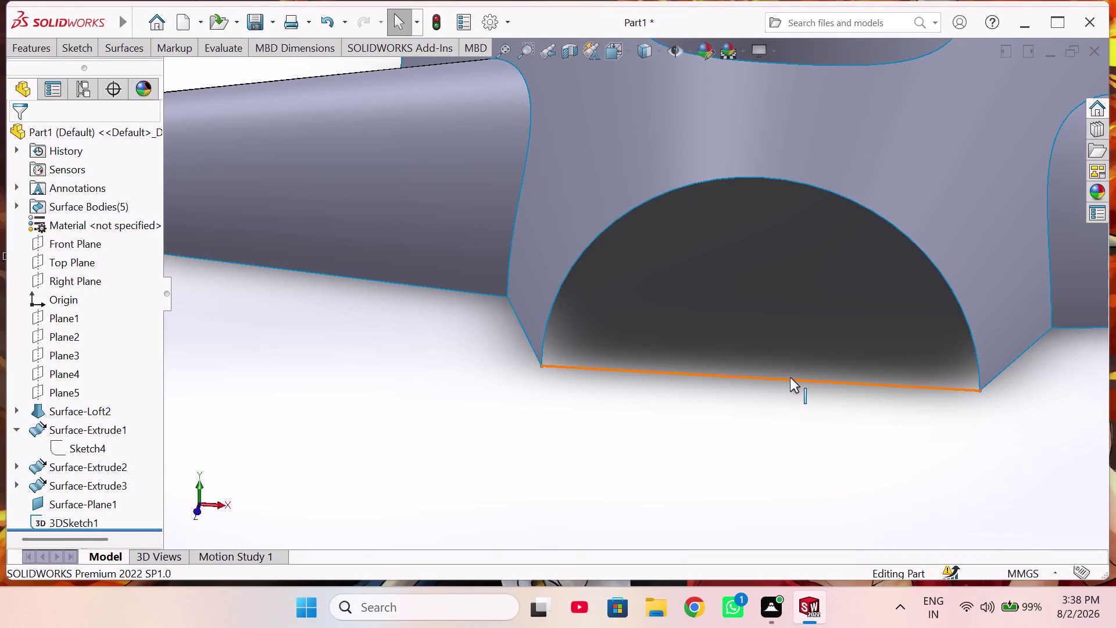
Reopen 3DSketch1, which holds the 100 mm arch-base line, for editing.
click(790, 377)
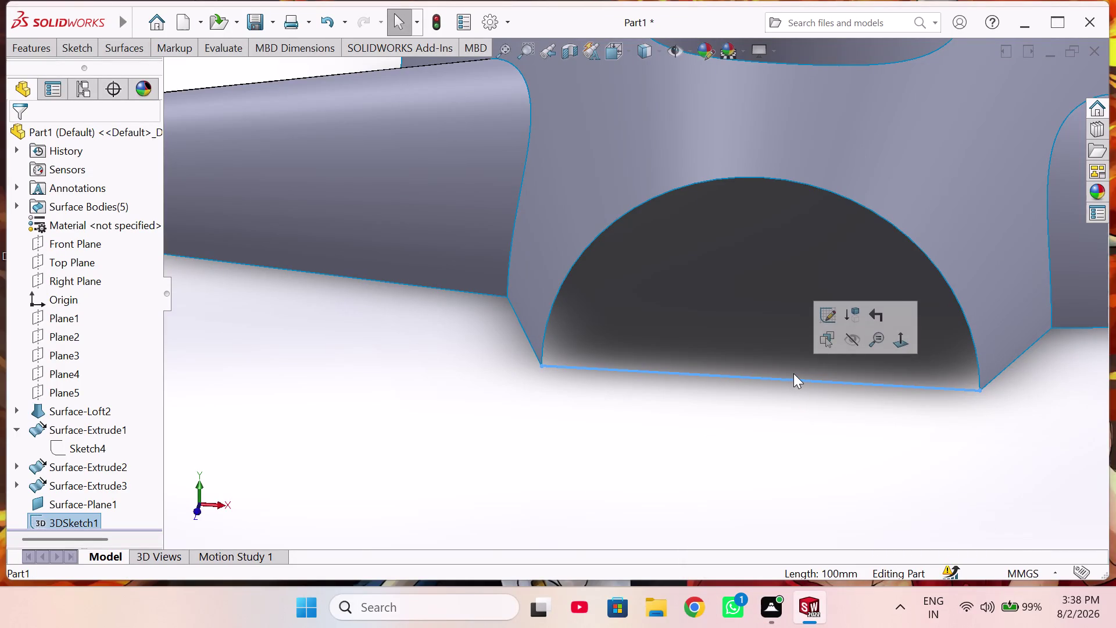
click(833, 318)
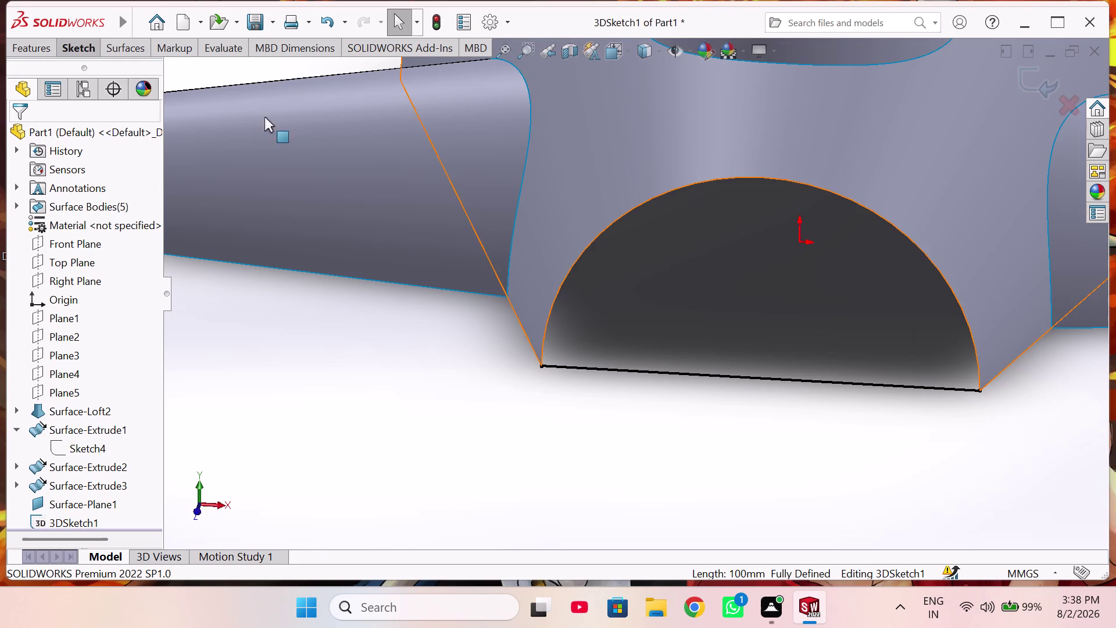
click(341, 444)
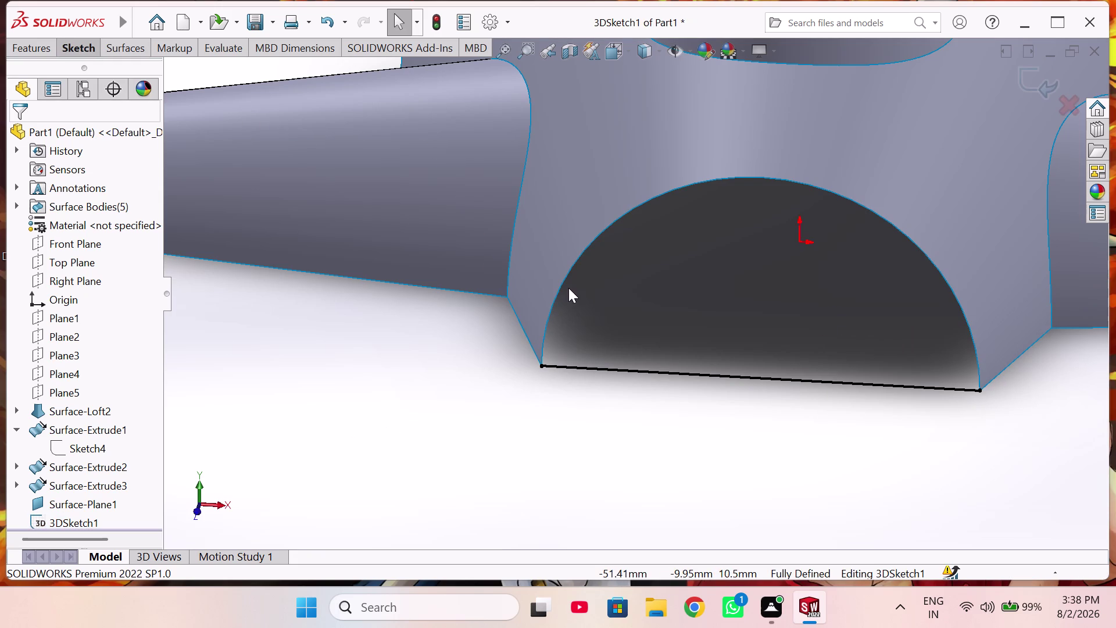
Select the loft surface's arched edge and zoom to inspect the opening.
click(560, 288)
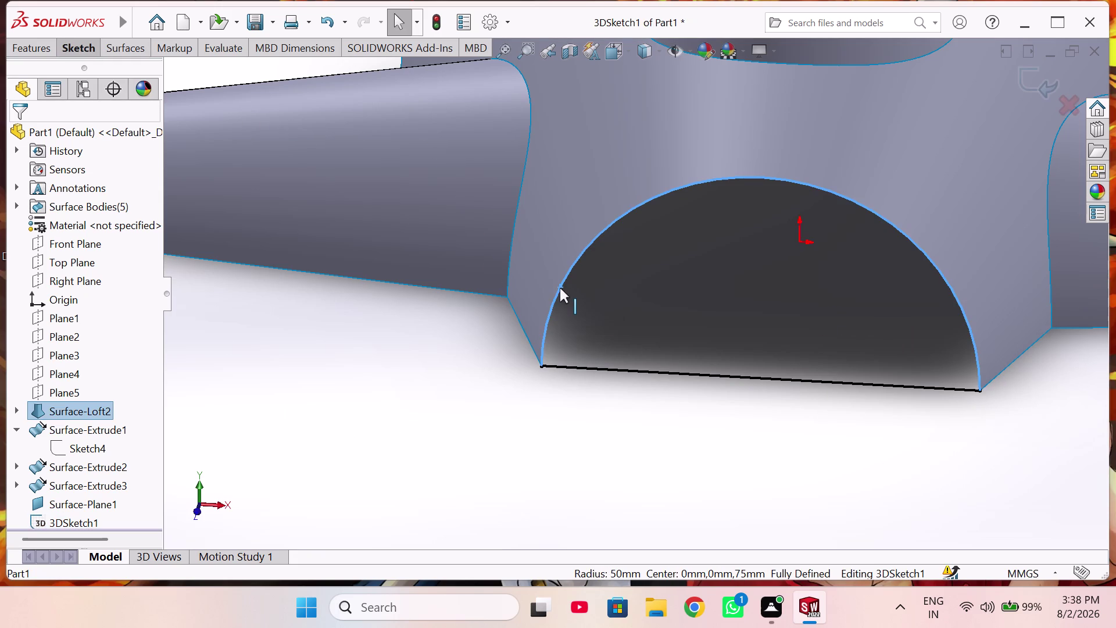
click(451, 449)
scroll(up, 3)
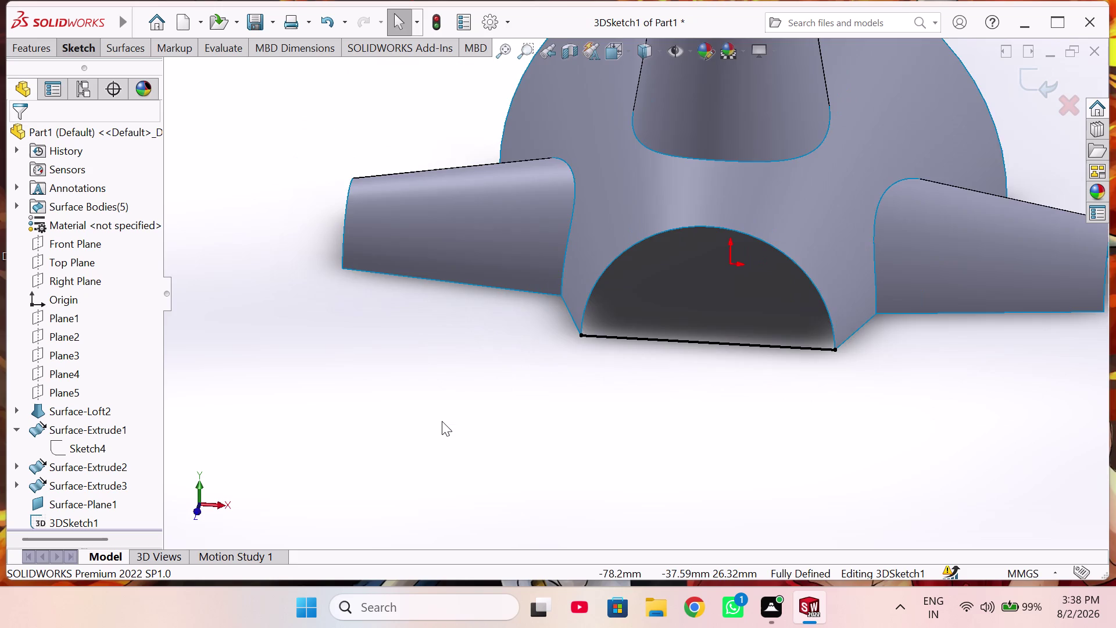
scroll(up, 3)
scroll(down, 3)
scroll(up, 3)
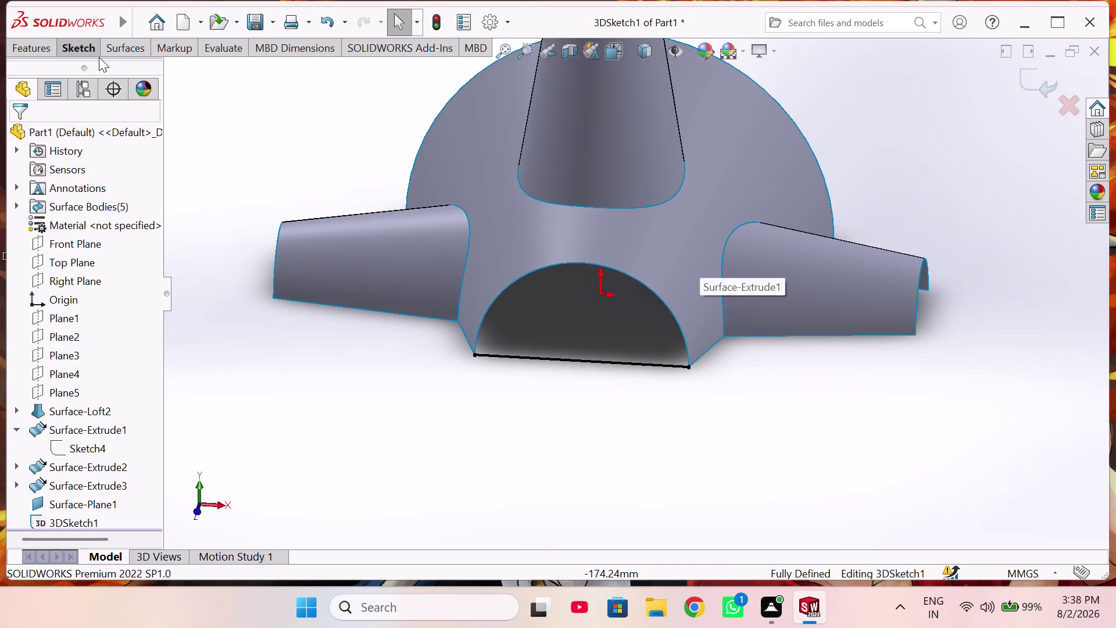
click(113, 50)
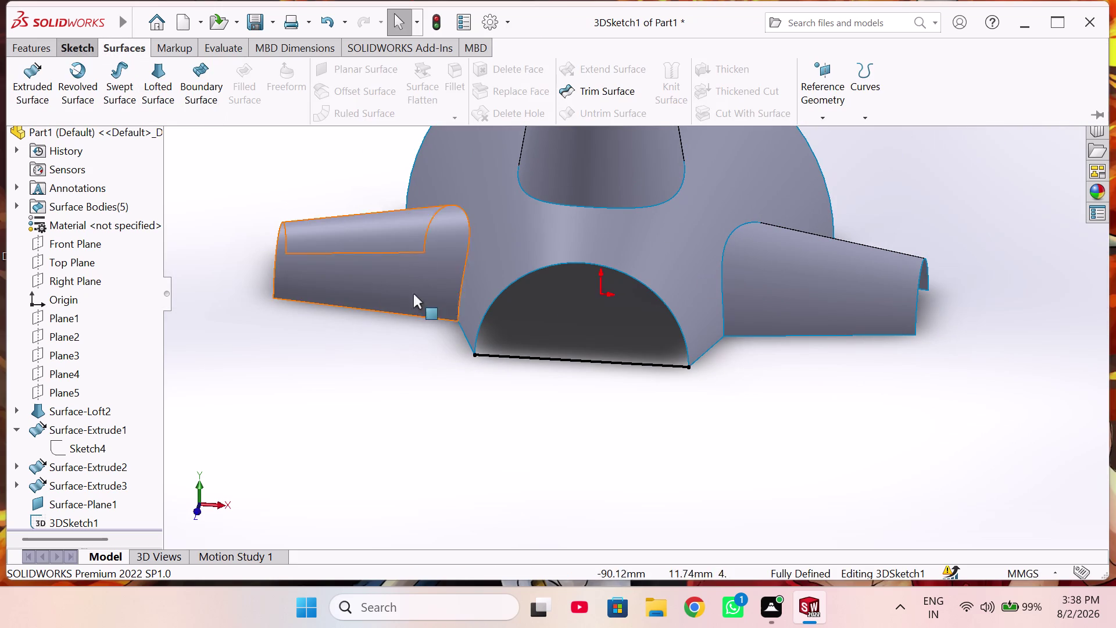
Select the right arm's extruded surface and inspect it up close.
click(461, 426)
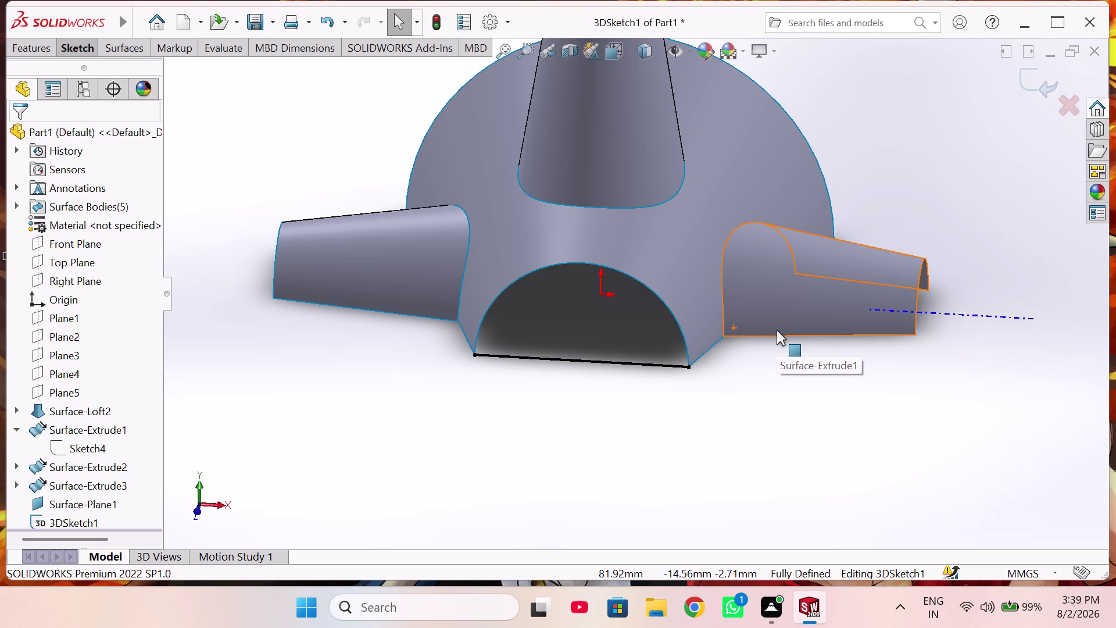
click(903, 388)
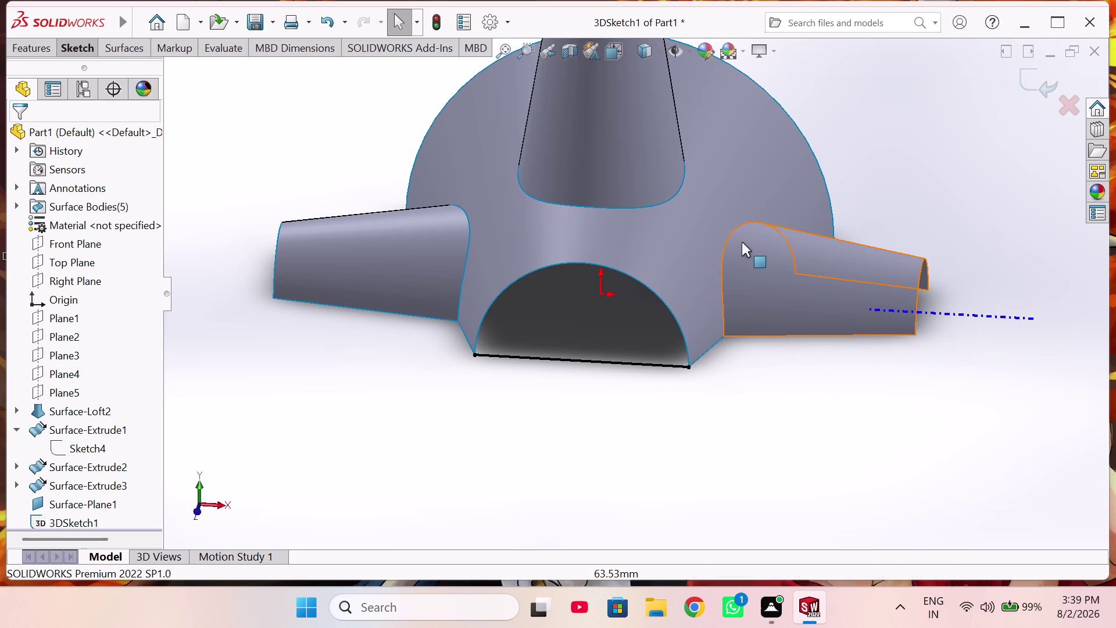
scroll(up, 3)
scroll(down, 3)
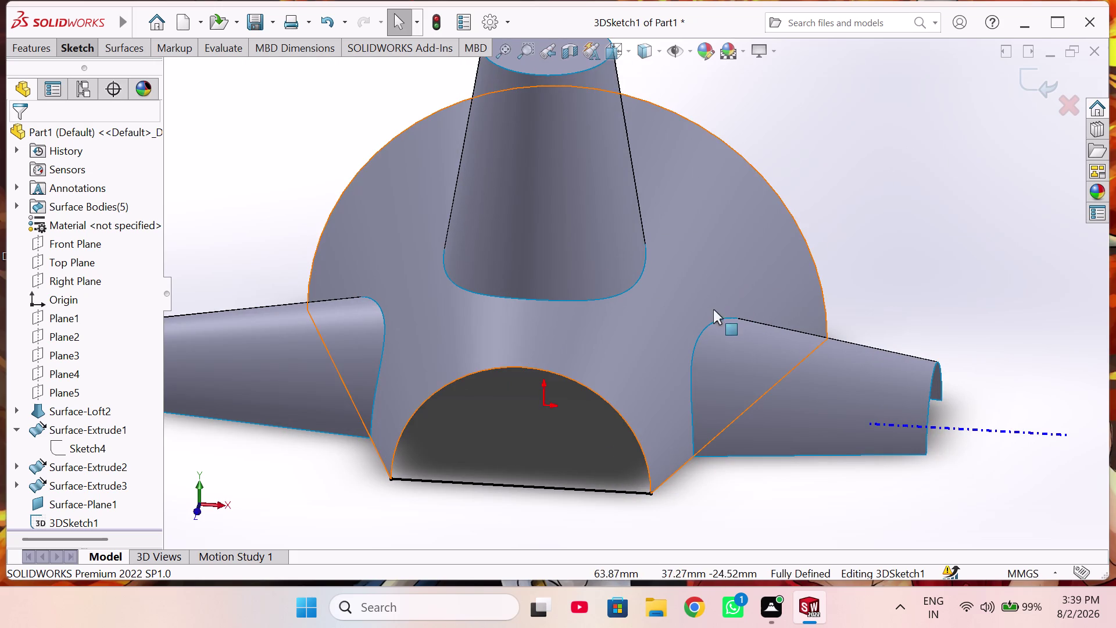
scroll(up, 3)
click(428, 471)
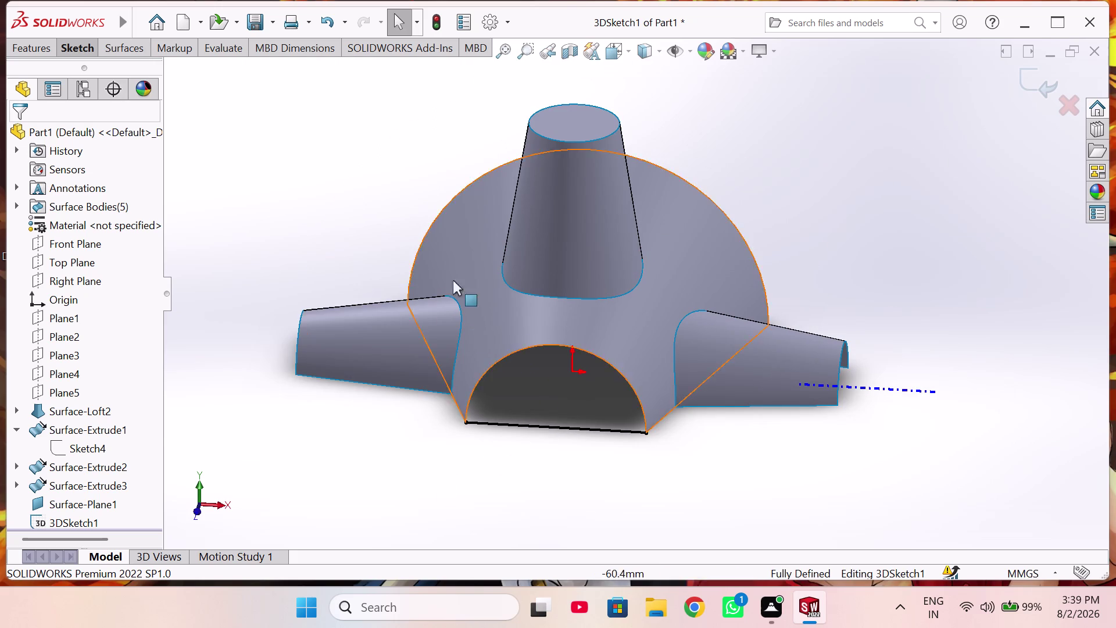
Browse the Features and Surfaces commands, then exit 3DSketch1 without keeping changes.
click(381, 138)
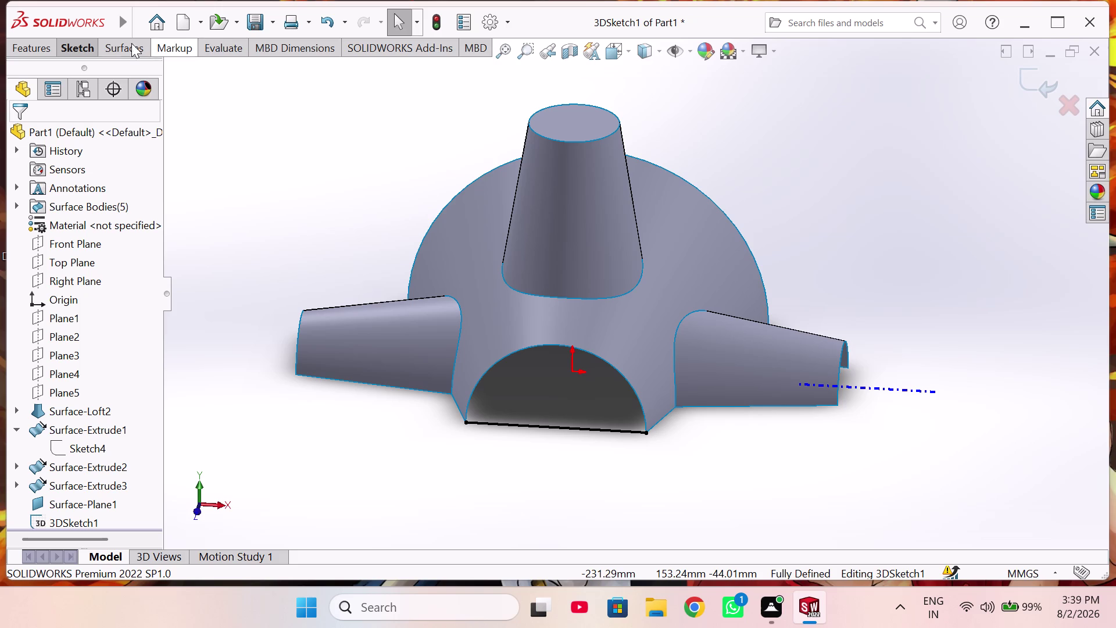
click(49, 47)
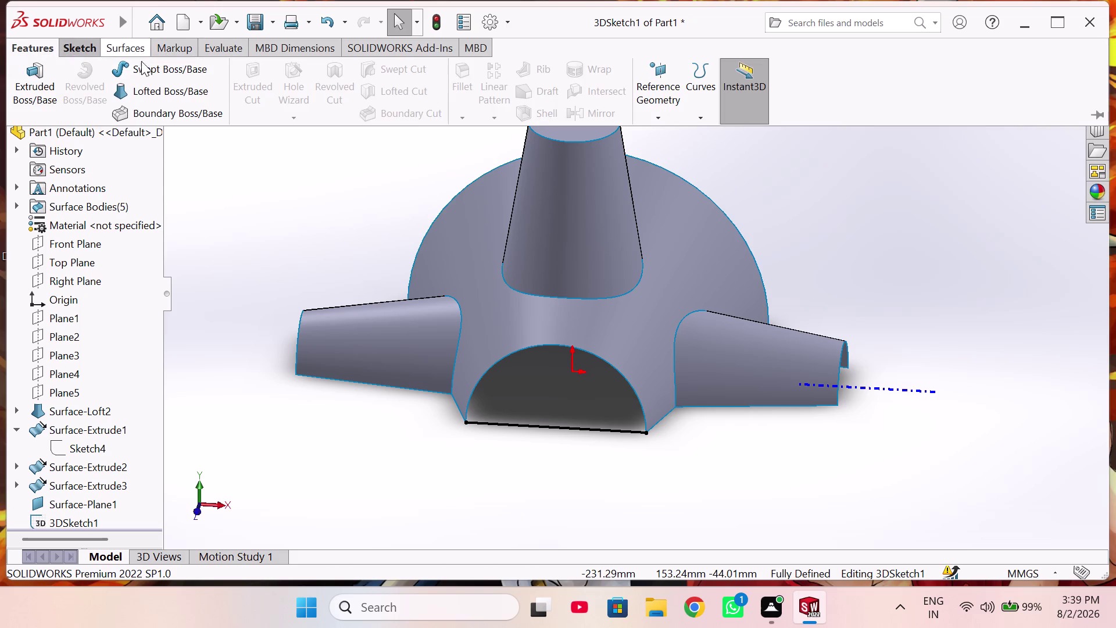
click(131, 51)
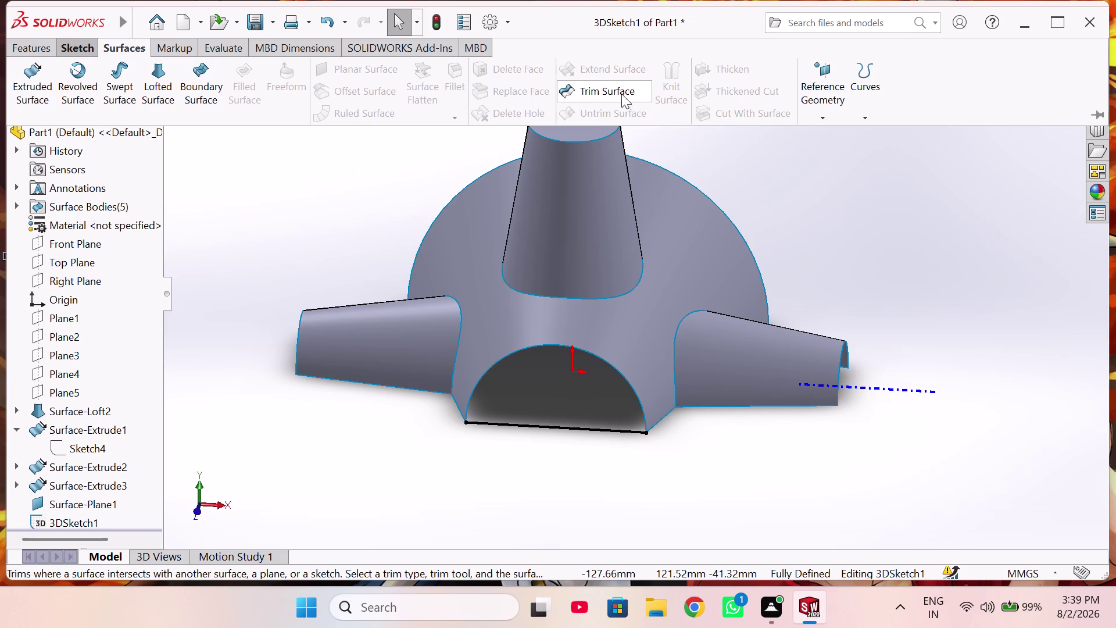
click(300, 172)
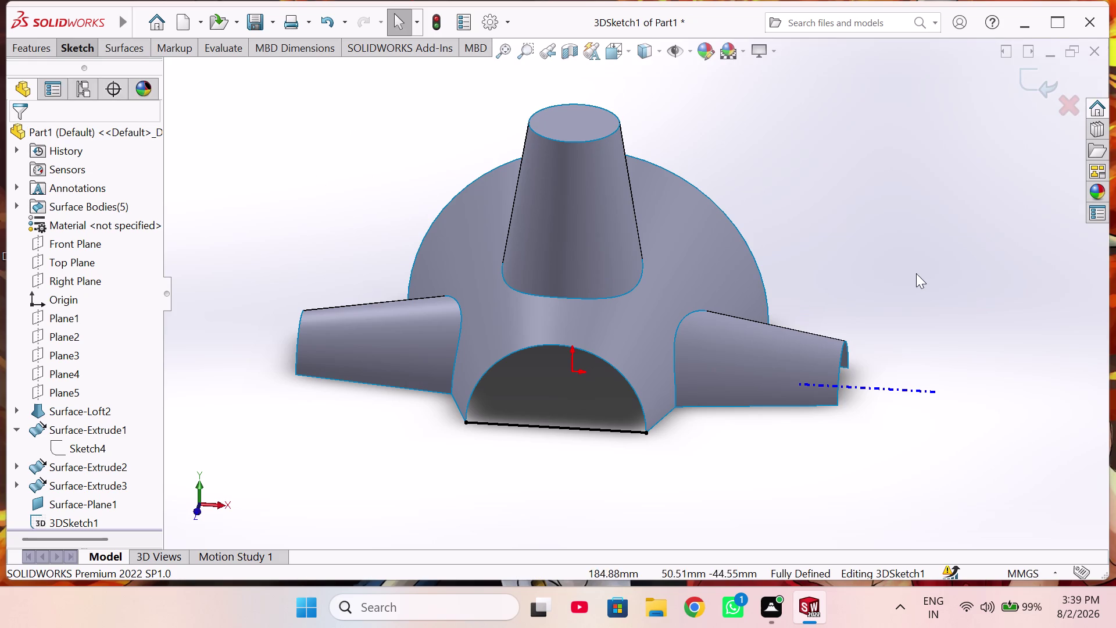
click(1063, 106)
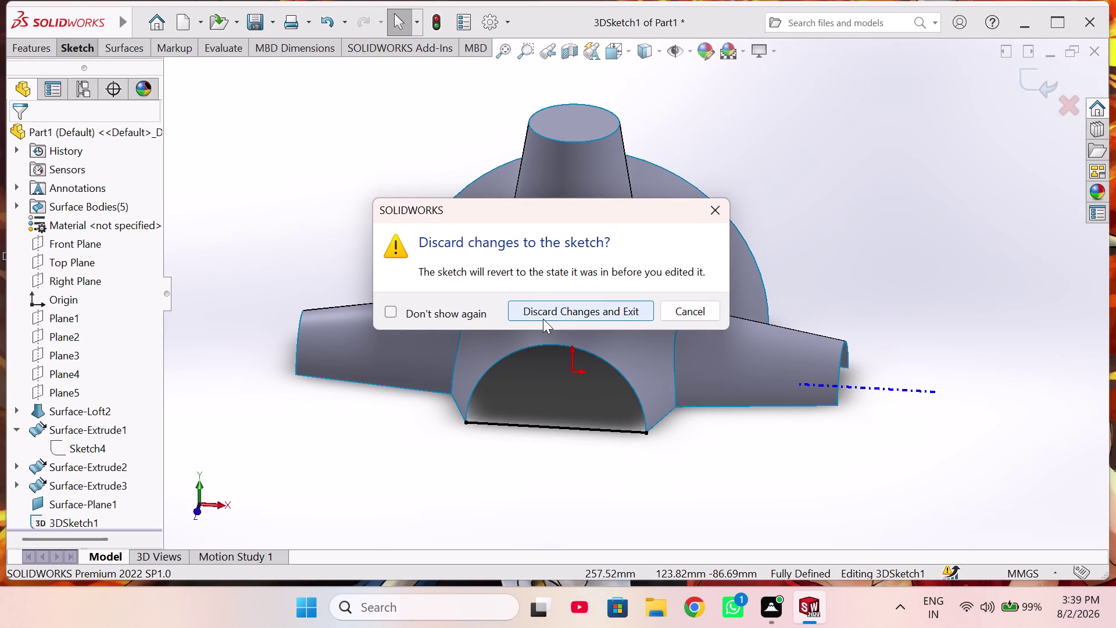
Dismiss the discard prompt, browse the command tabs, and select the 3DSketch1 feature.
click(681, 306)
scroll(up, 3)
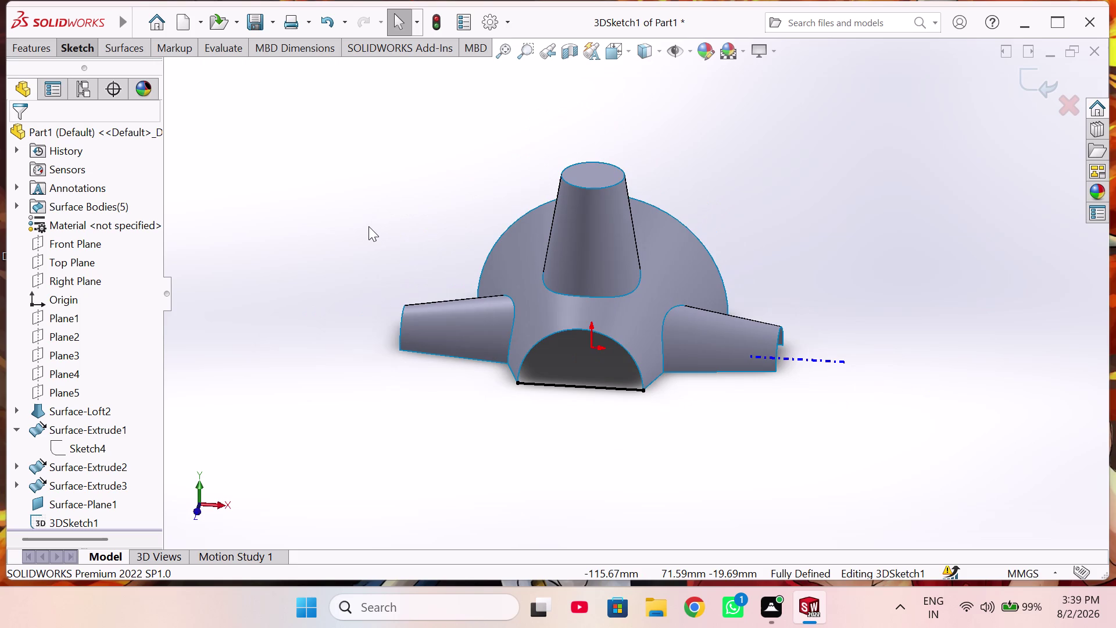
click(369, 226)
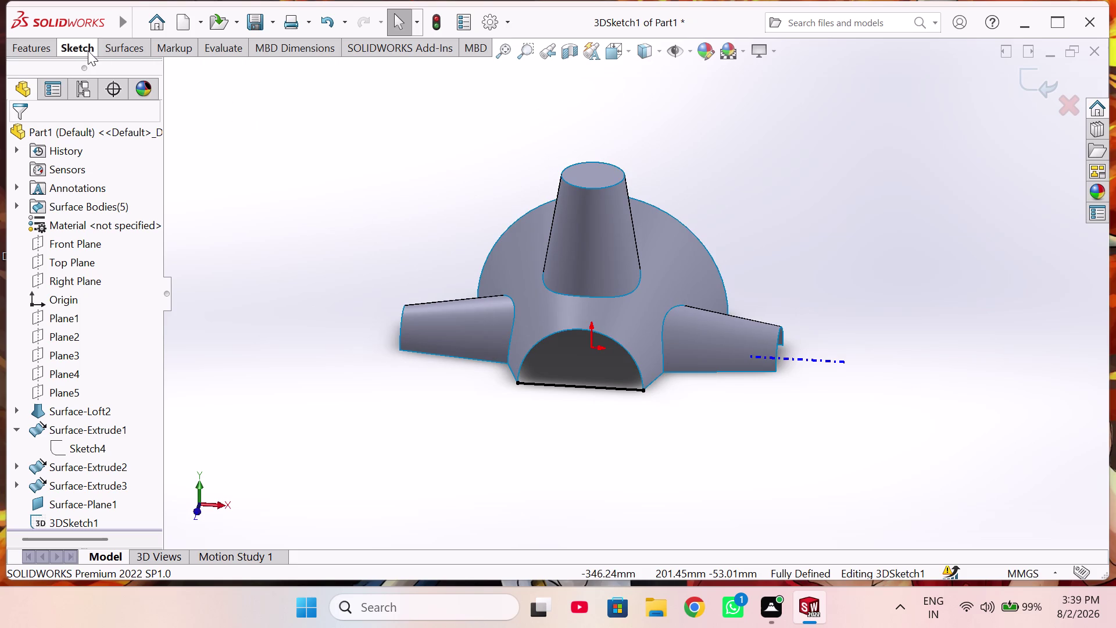
click(114, 48)
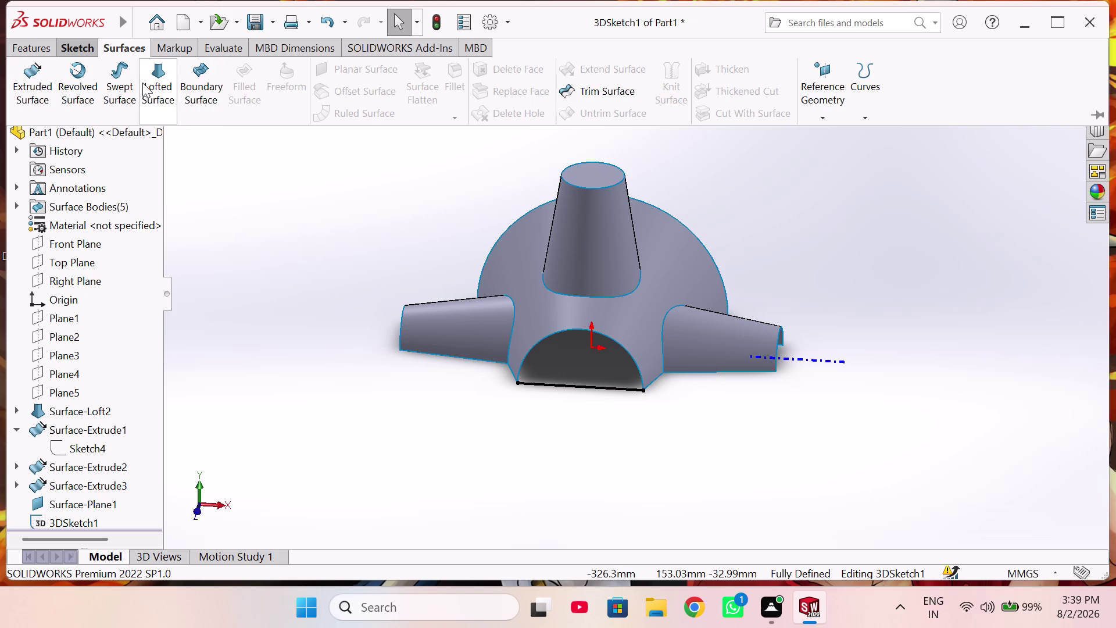
click(288, 286)
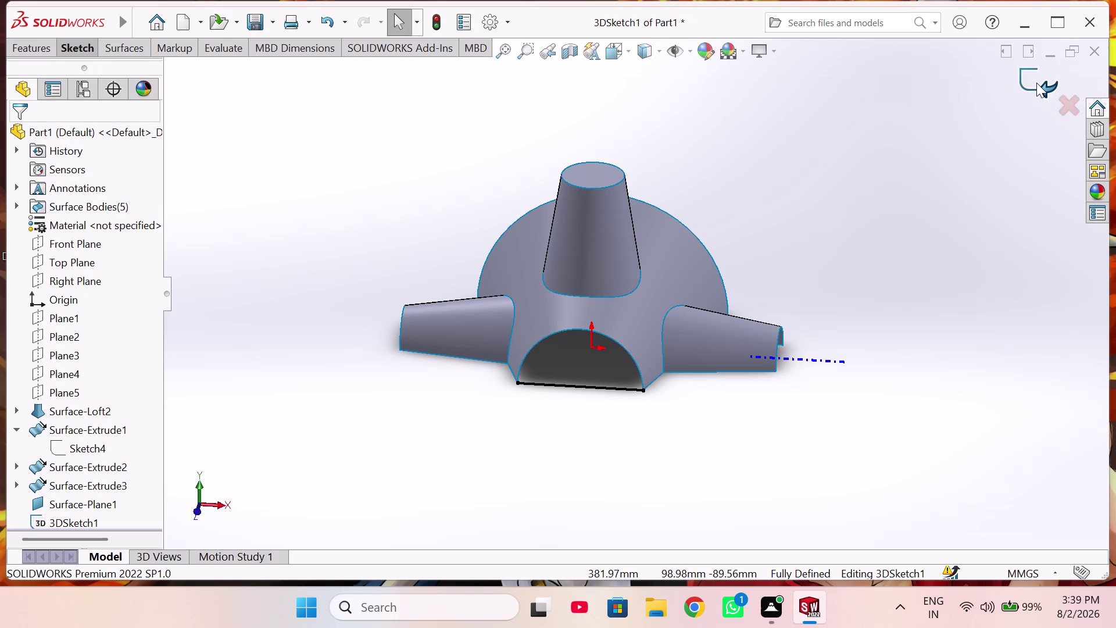
scroll(down, 3)
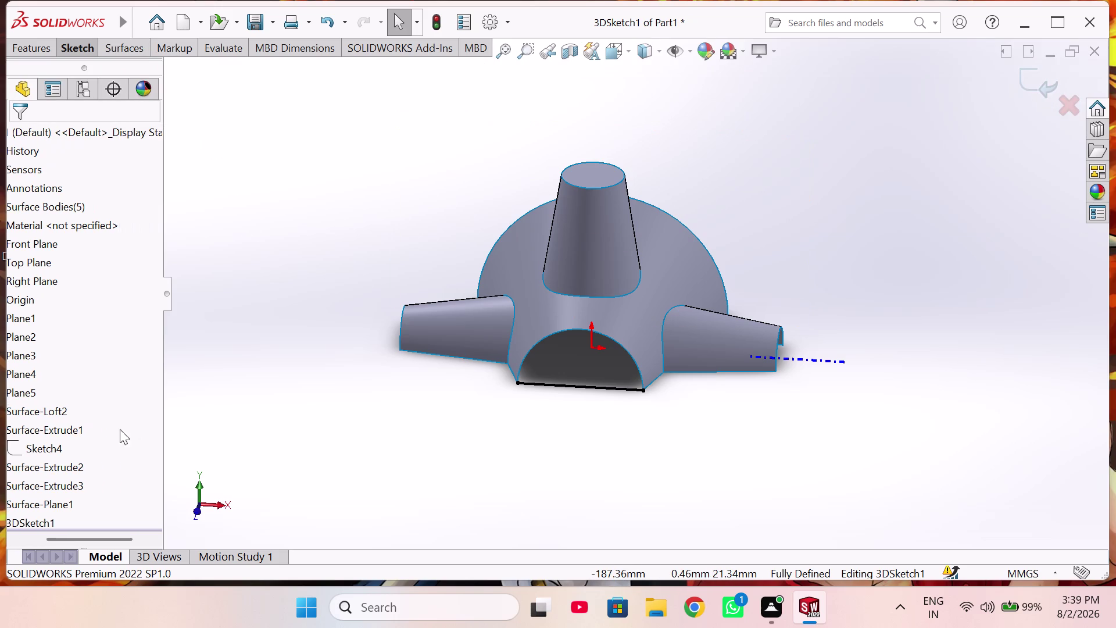
scroll(up, 3)
click(75, 522)
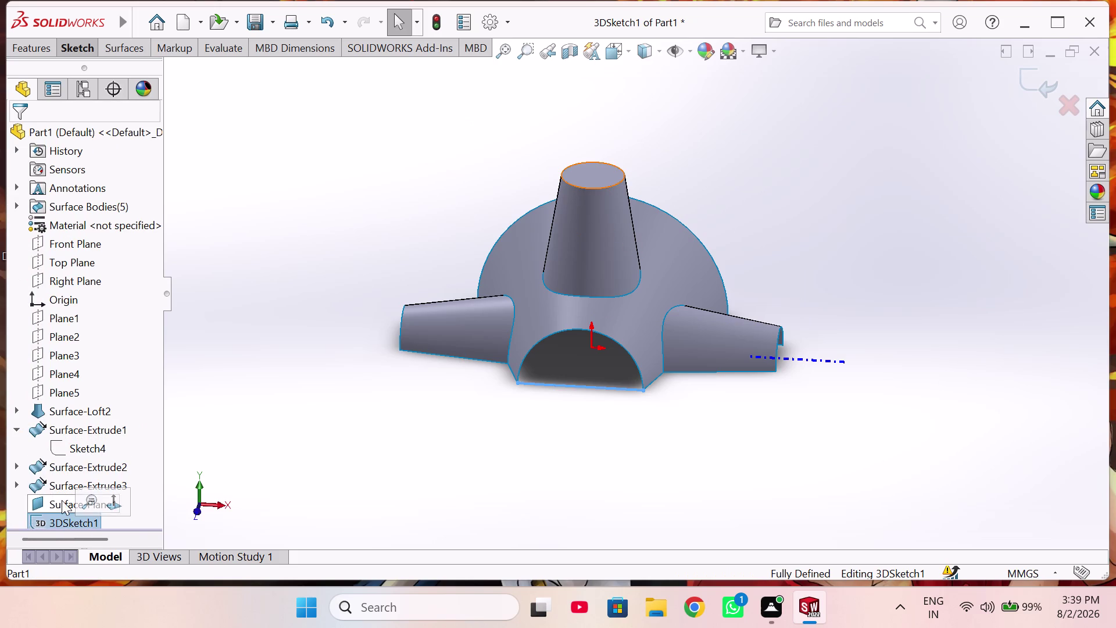
click(293, 456)
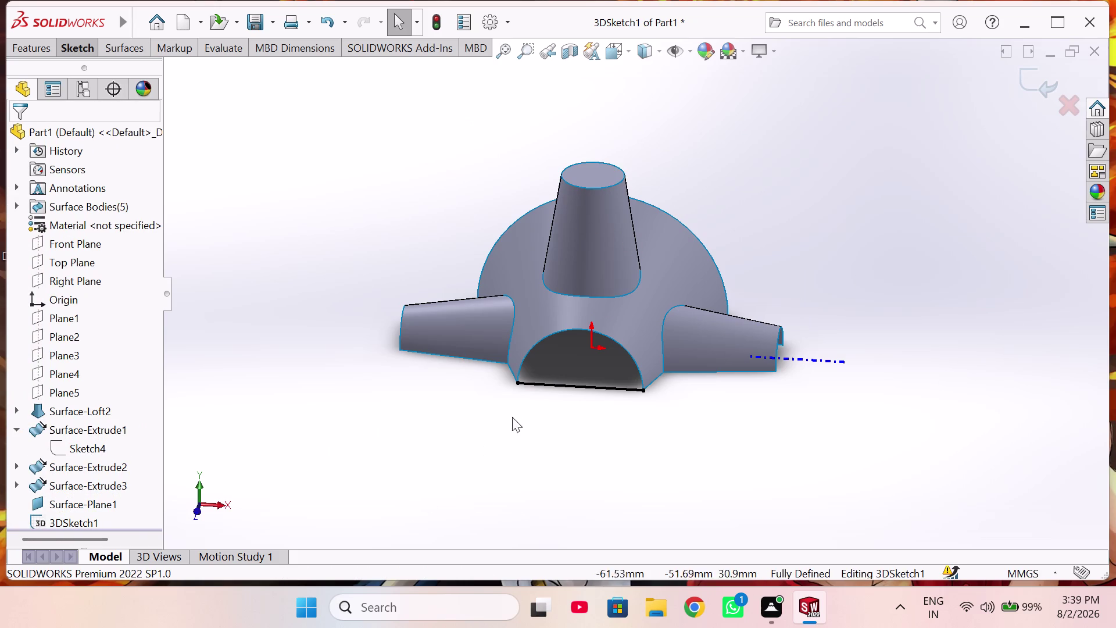
Check the base line's endpoints against the front arch corners, then exit the 3D sketch.
scroll(down, 3)
middle_drag(770, 328, 803, 380)
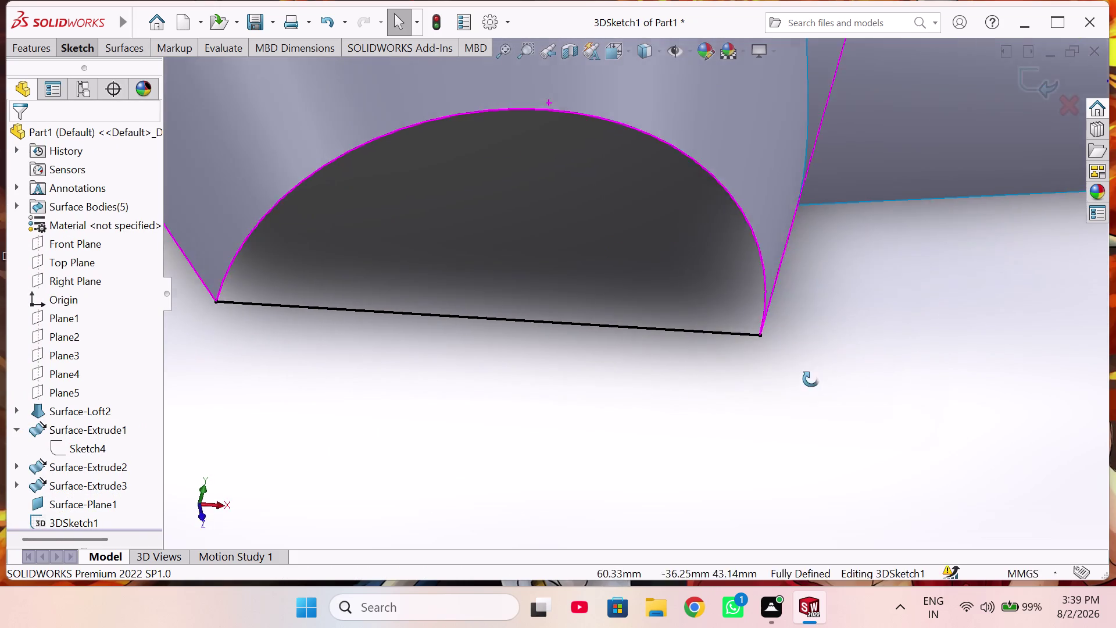
middle_drag(803, 379, 850, 373)
scroll(down, 3)
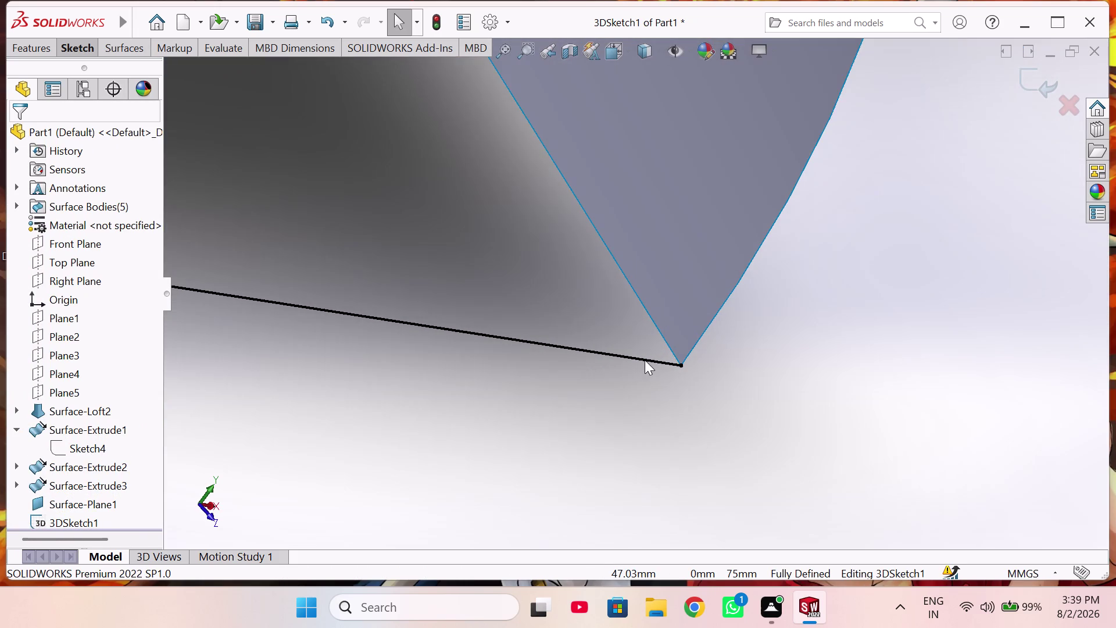
scroll(down, 3)
middle_drag(669, 358, 794, 382)
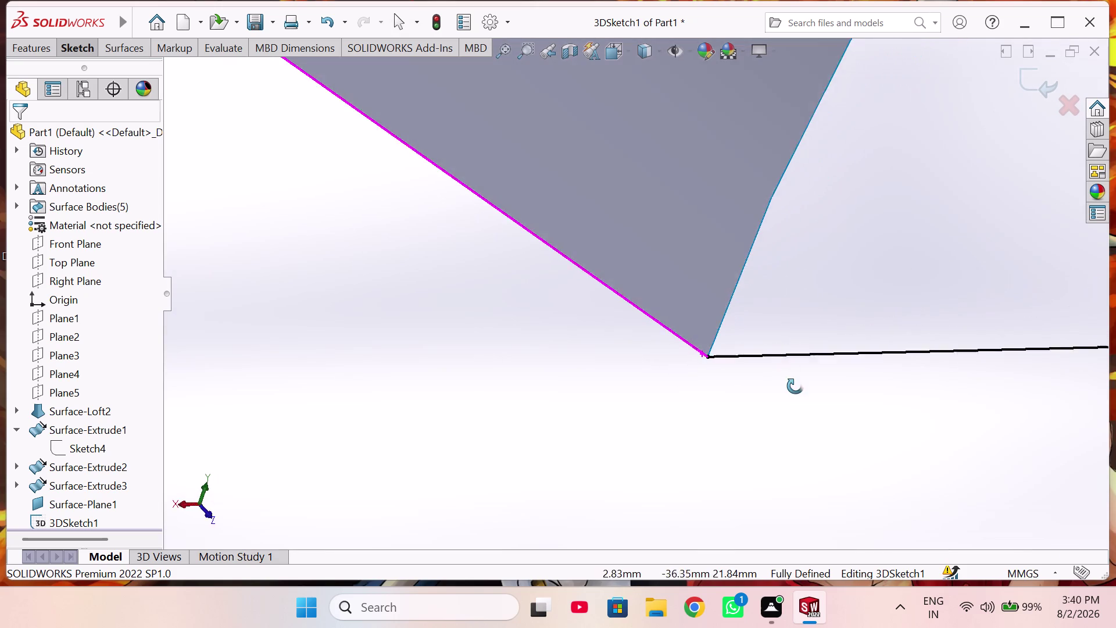
middle_drag(794, 382, 620, 399)
scroll(up, 3)
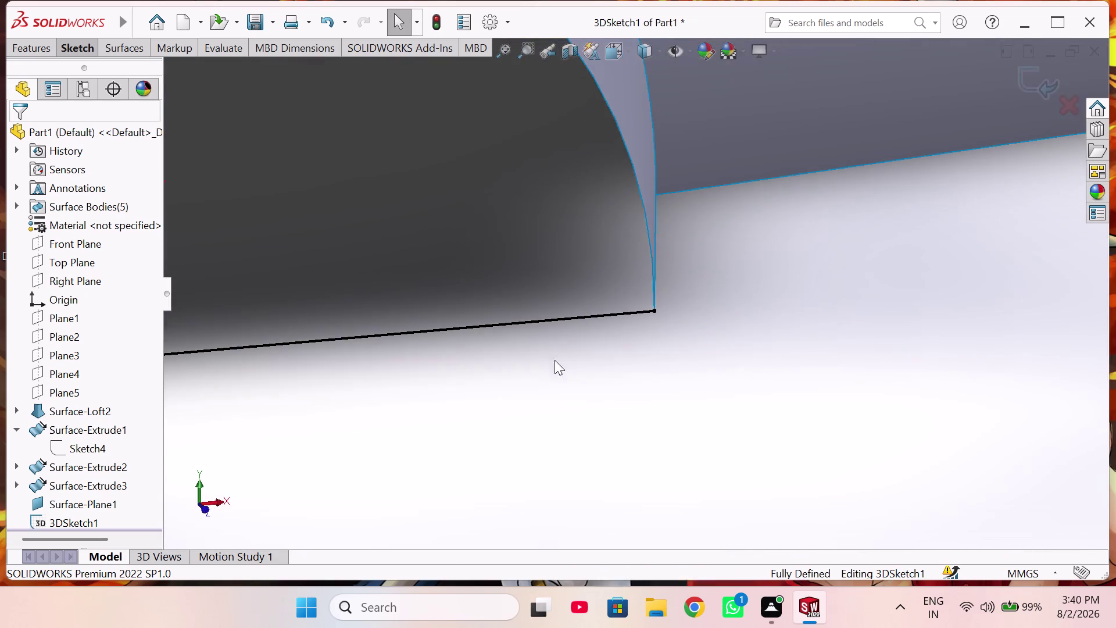
scroll(up, 3)
scroll(down, 3)
scroll(up, 3)
middle_drag(536, 306, 513, 264)
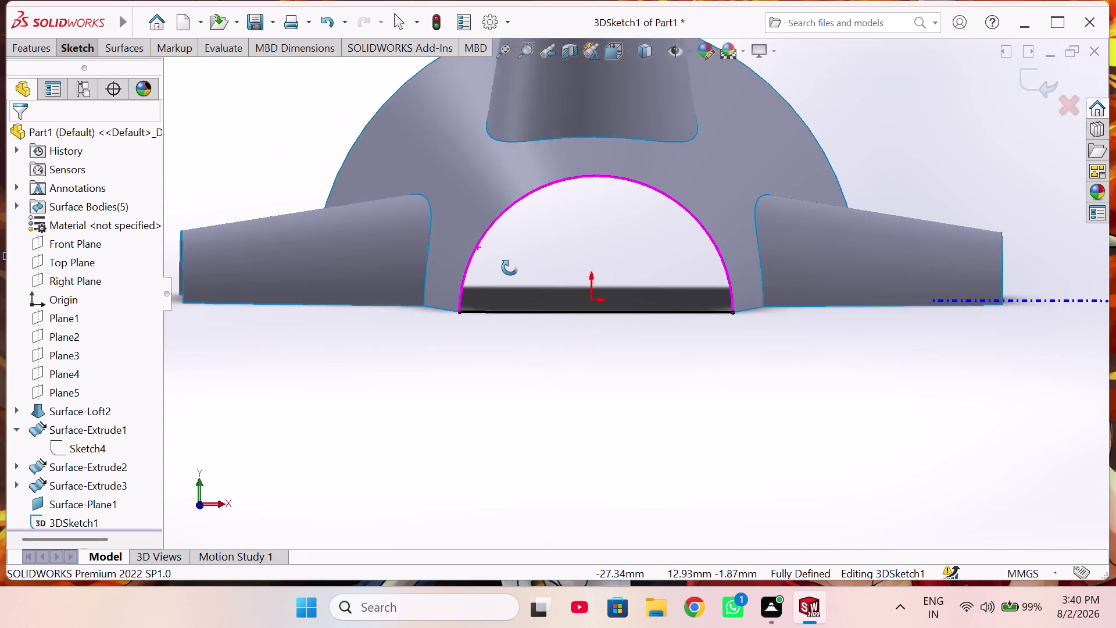
middle_drag(513, 264, 510, 267)
scroll(up, 3)
middle_drag(540, 315, 515, 354)
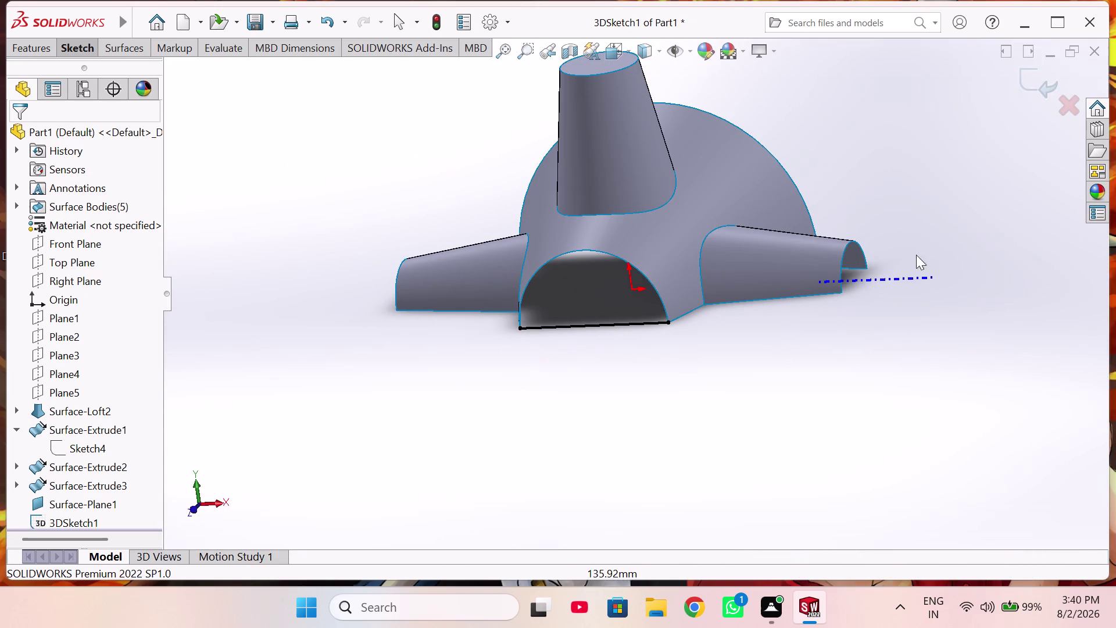
click(1030, 73)
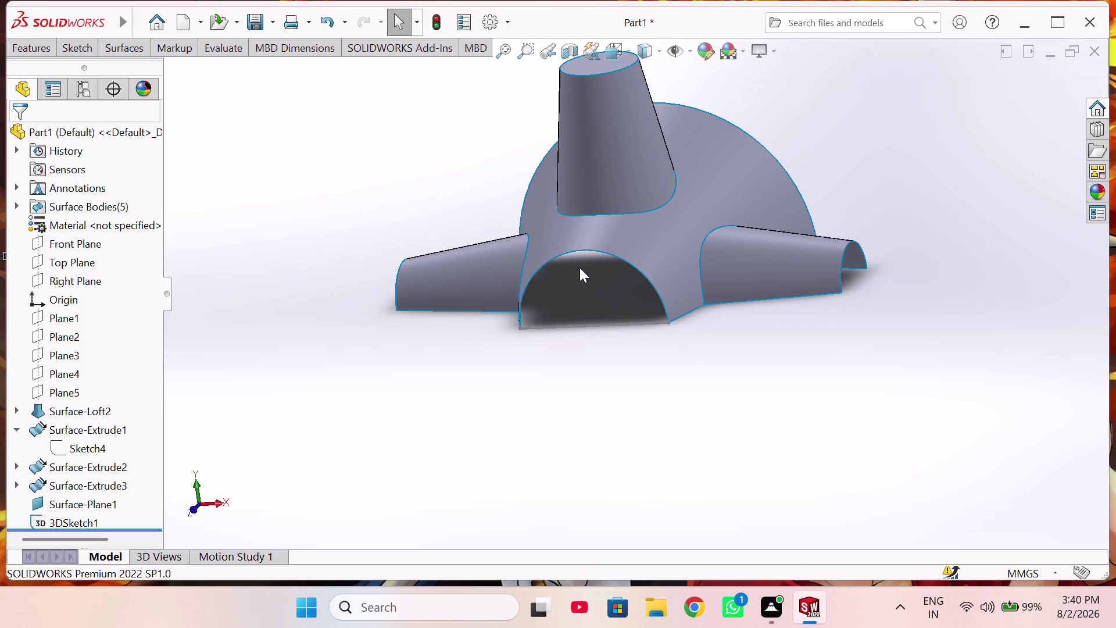
Run Planar Surface using the front arch's curved edge as the bounding entity.
click(77, 50)
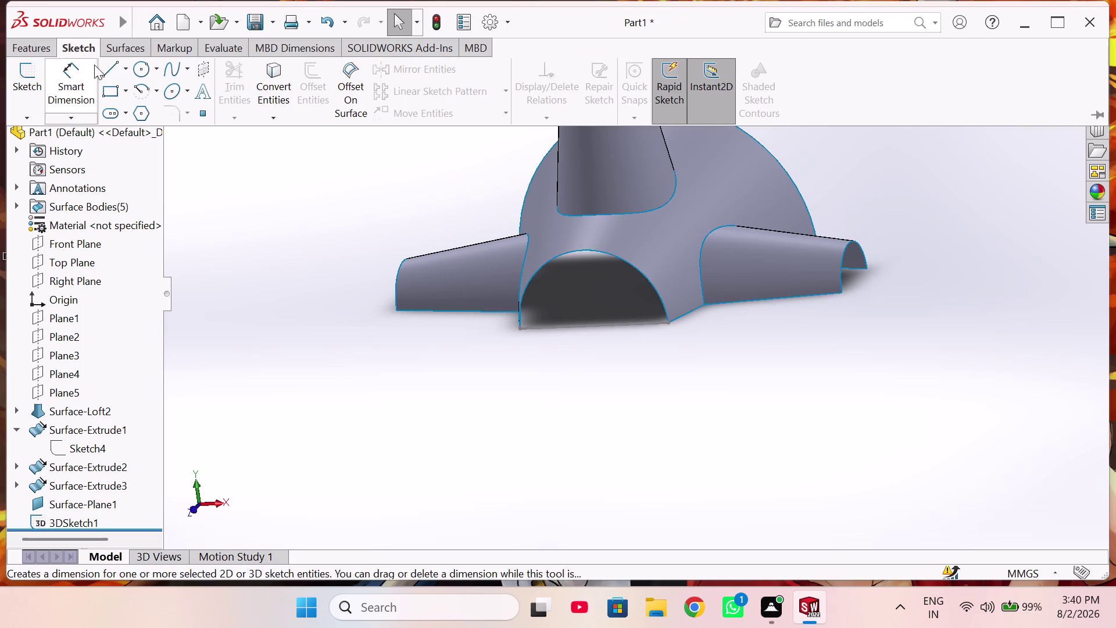
click(136, 48)
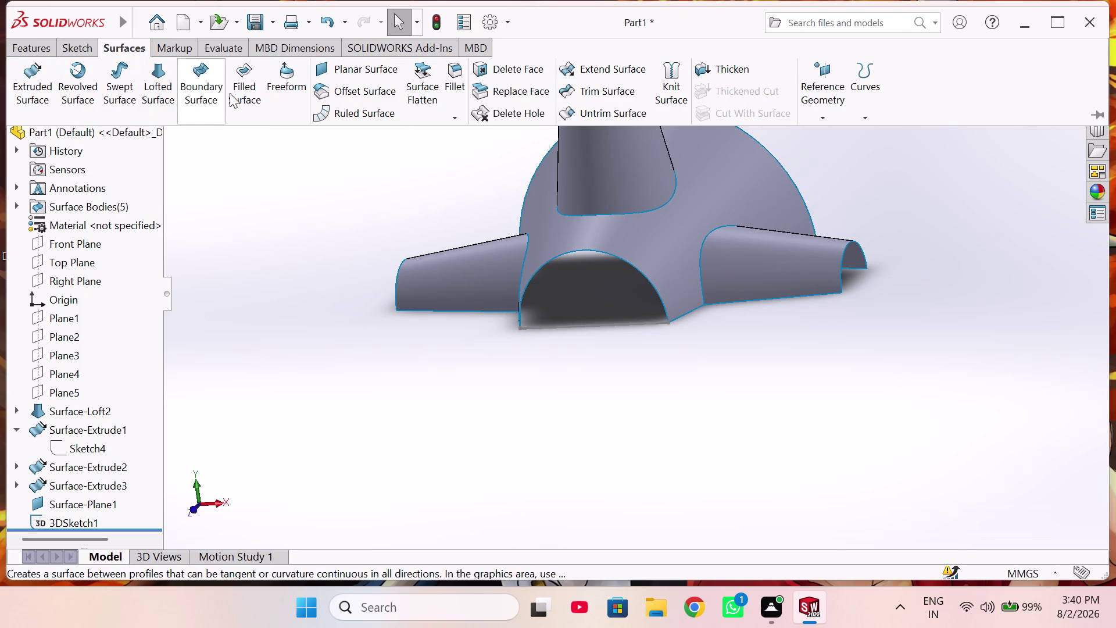
click(368, 75)
click(539, 328)
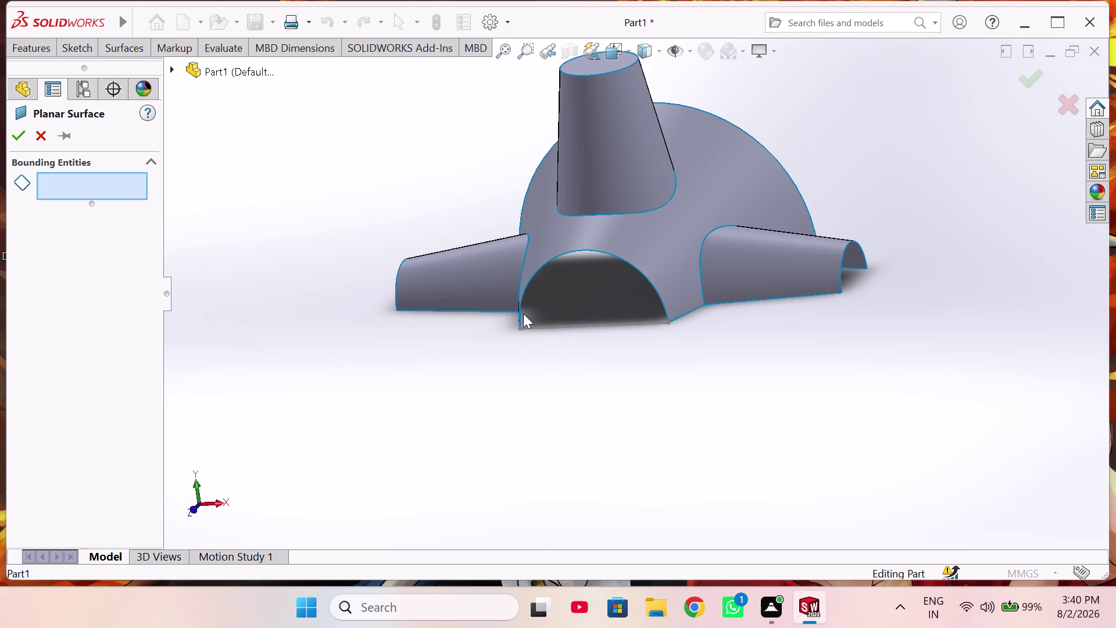
click(520, 298)
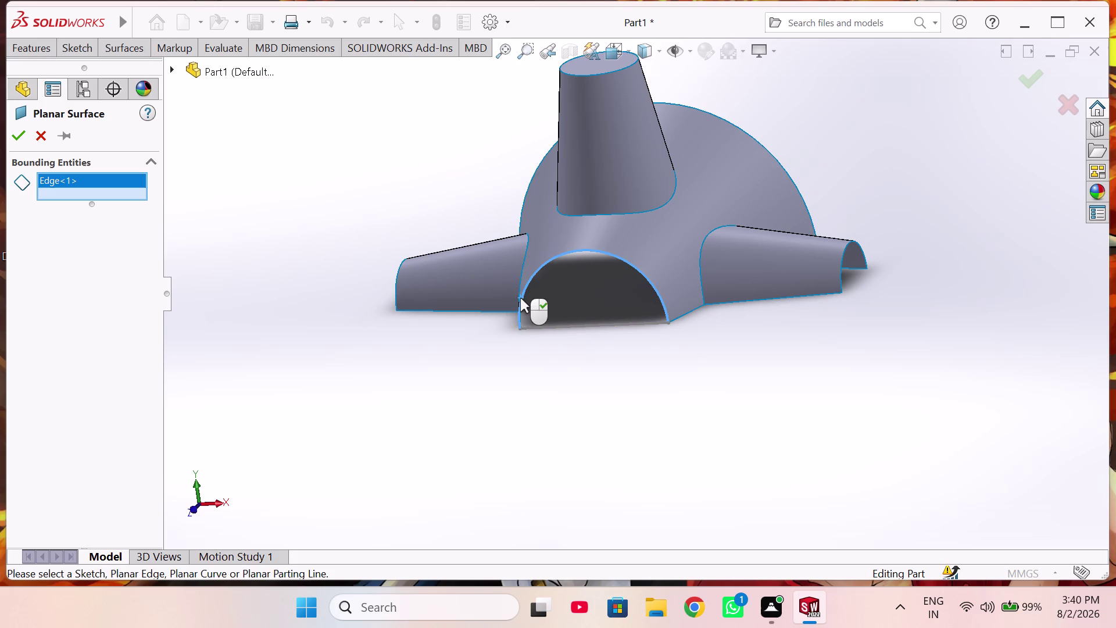
click(544, 329)
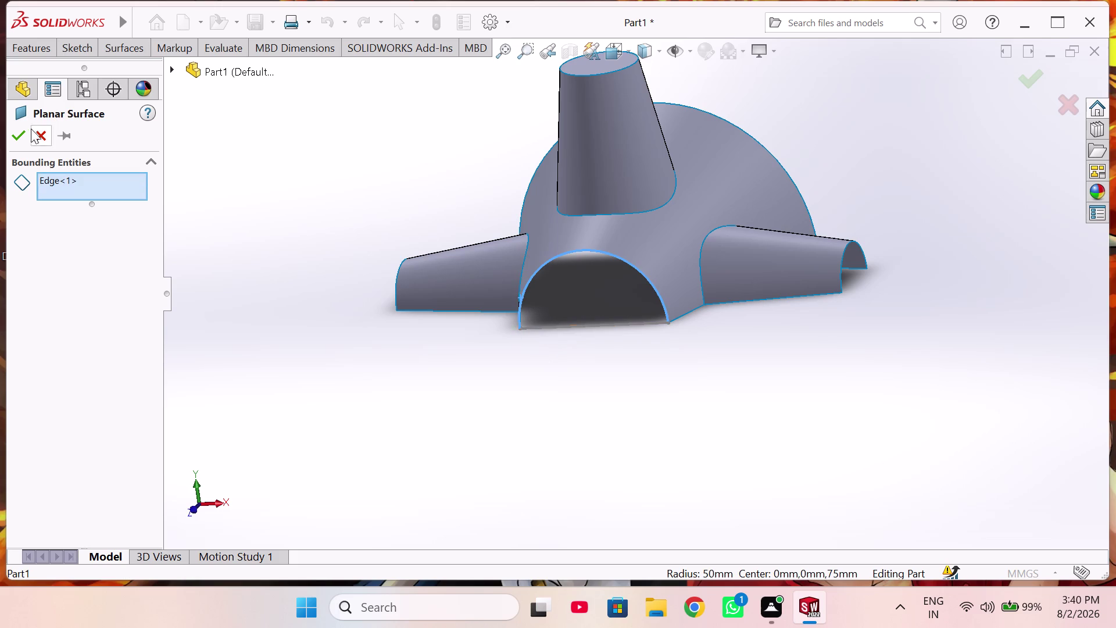
click(20, 135)
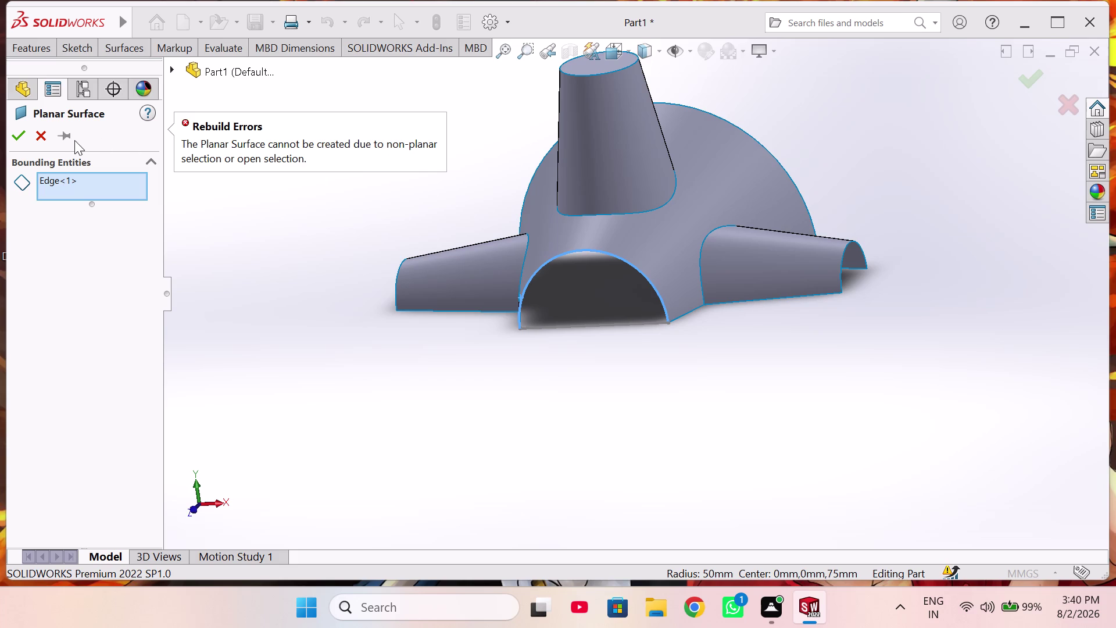
Cancel the failed planar surface and select the closing line at the arch base.
click(46, 144)
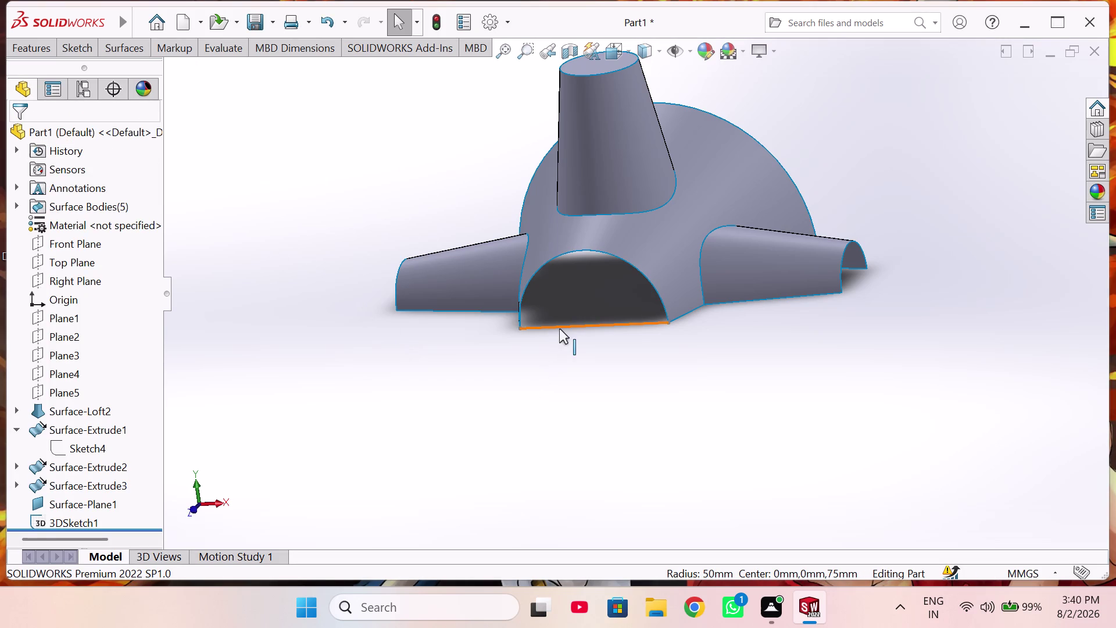
click(559, 328)
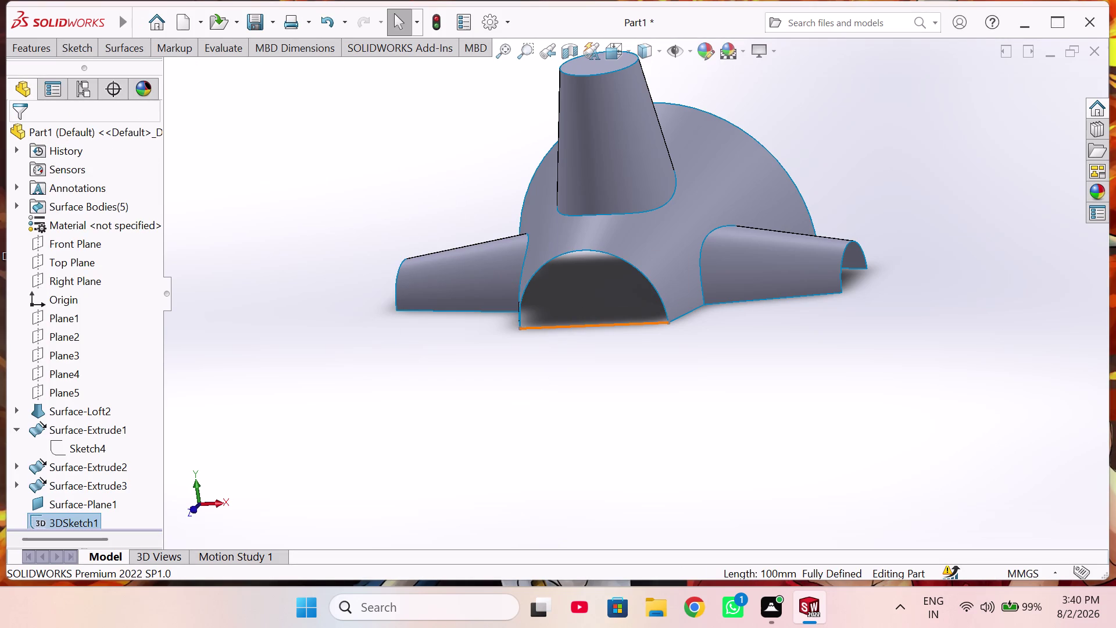
click(128, 59)
click(128, 50)
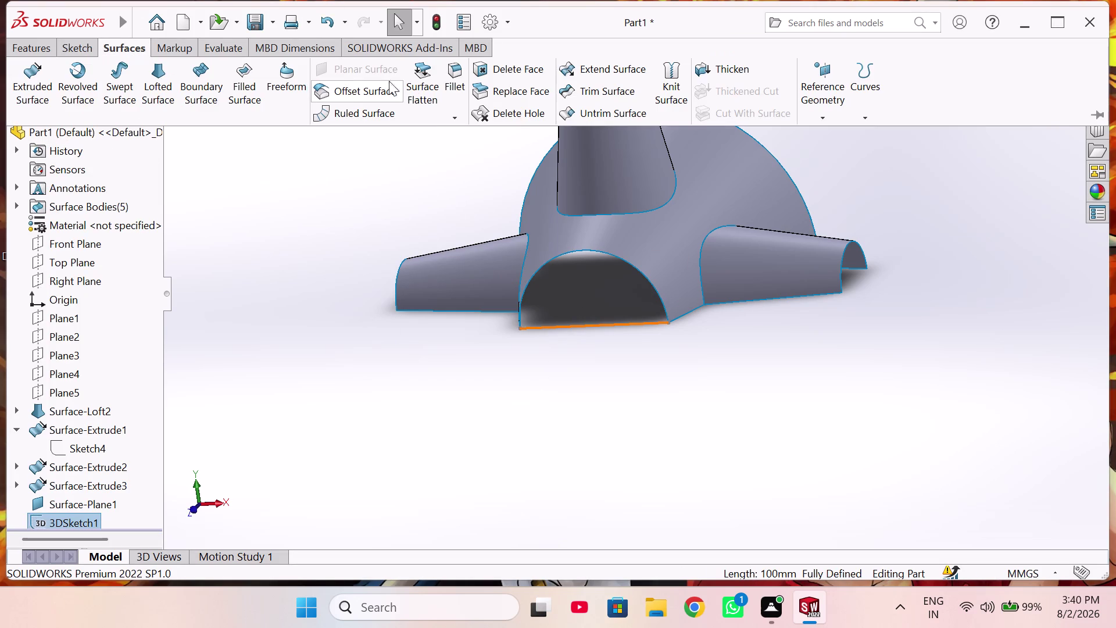
double_click(365, 68)
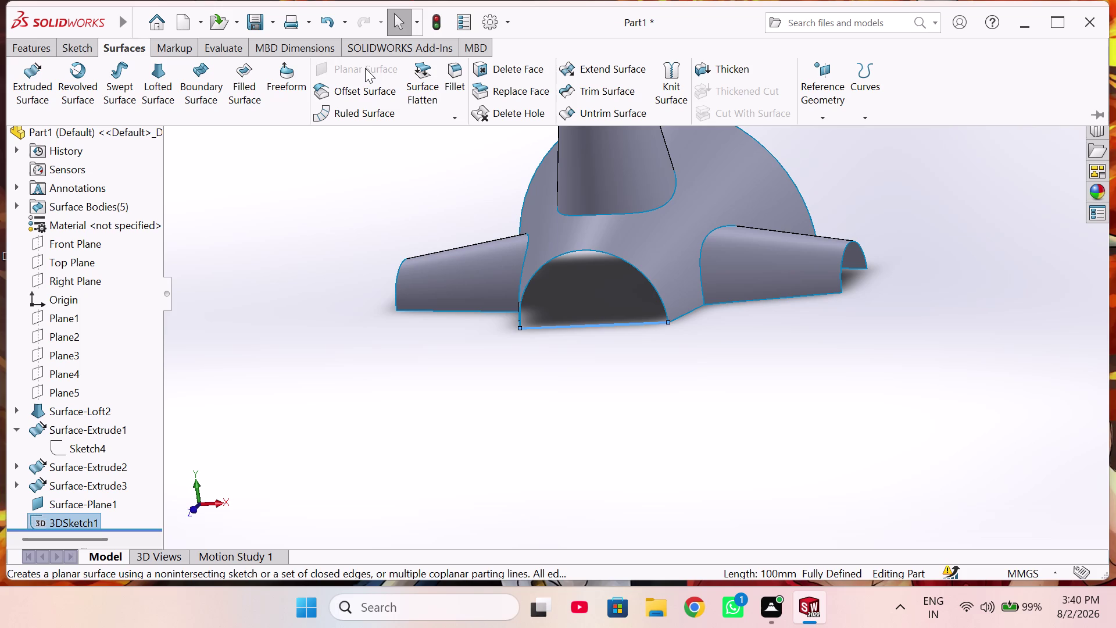
click(360, 172)
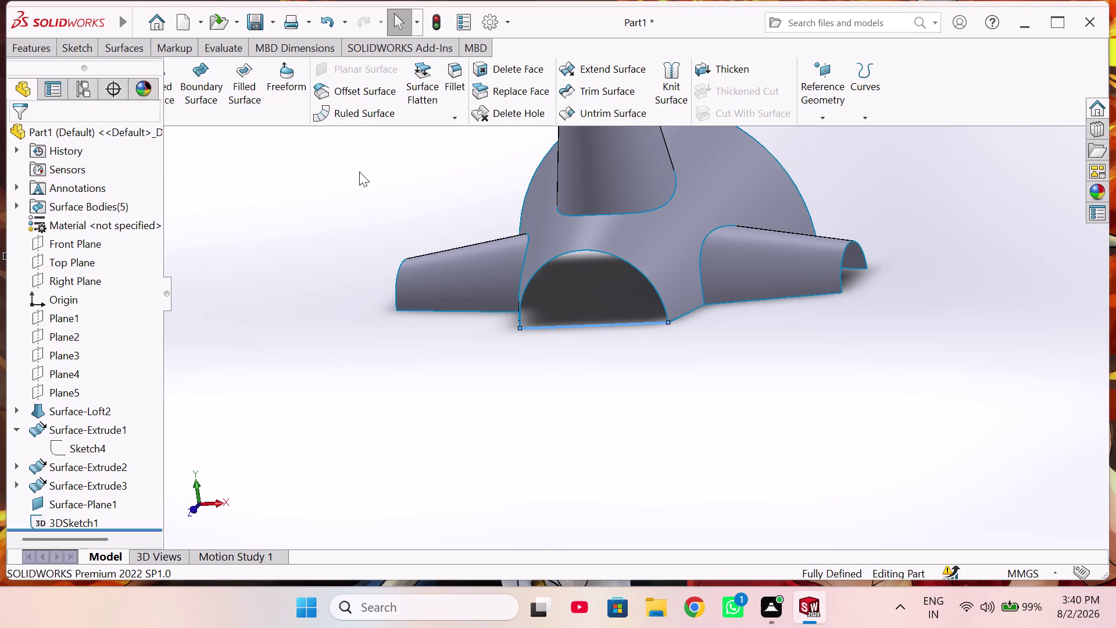
Retry Planar Surface with the arch's base line, then cancel it.
click(124, 51)
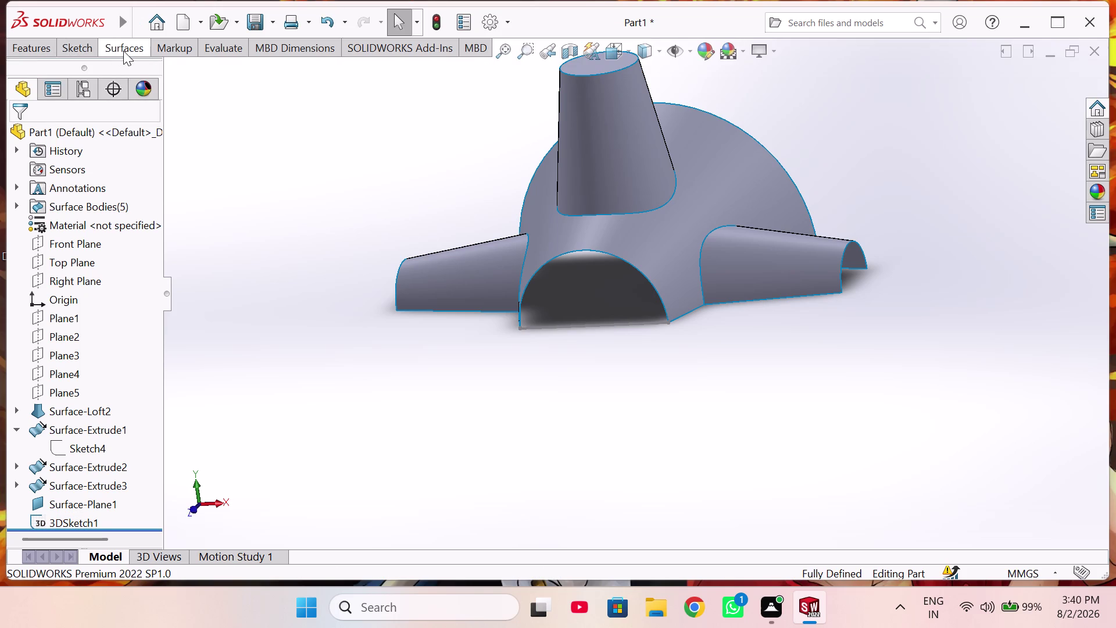
click(359, 68)
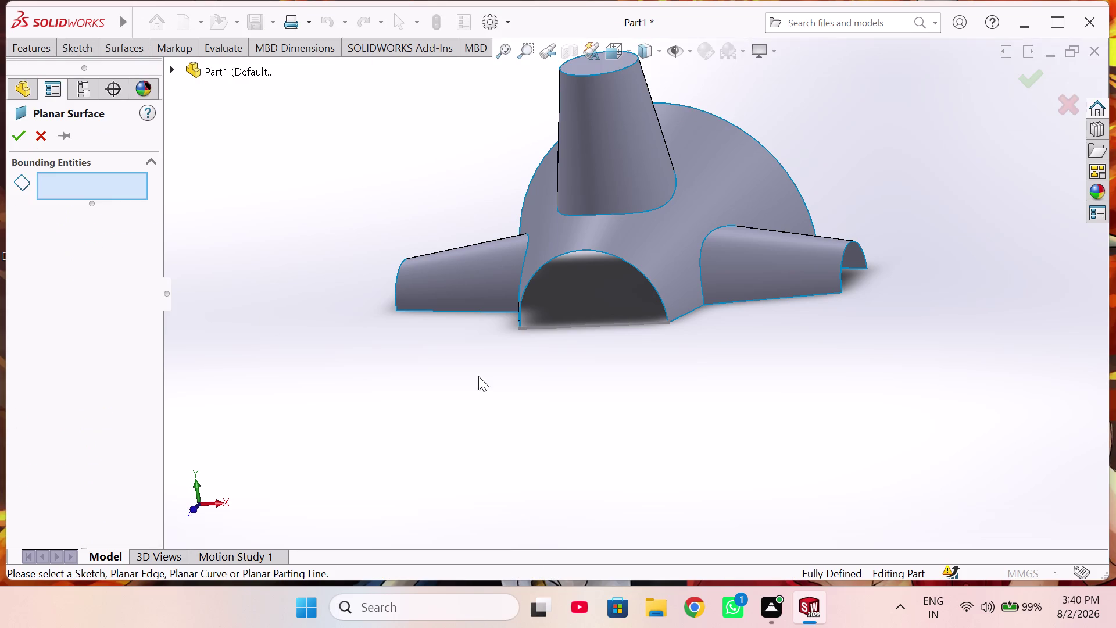
click(563, 329)
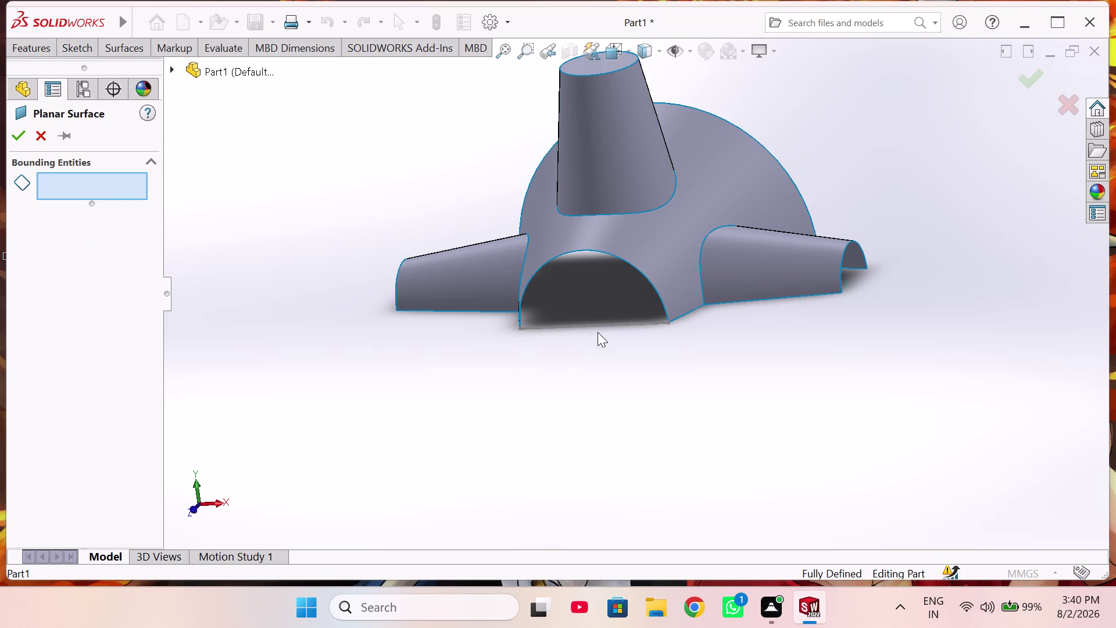
click(589, 327)
click(617, 323)
click(1068, 117)
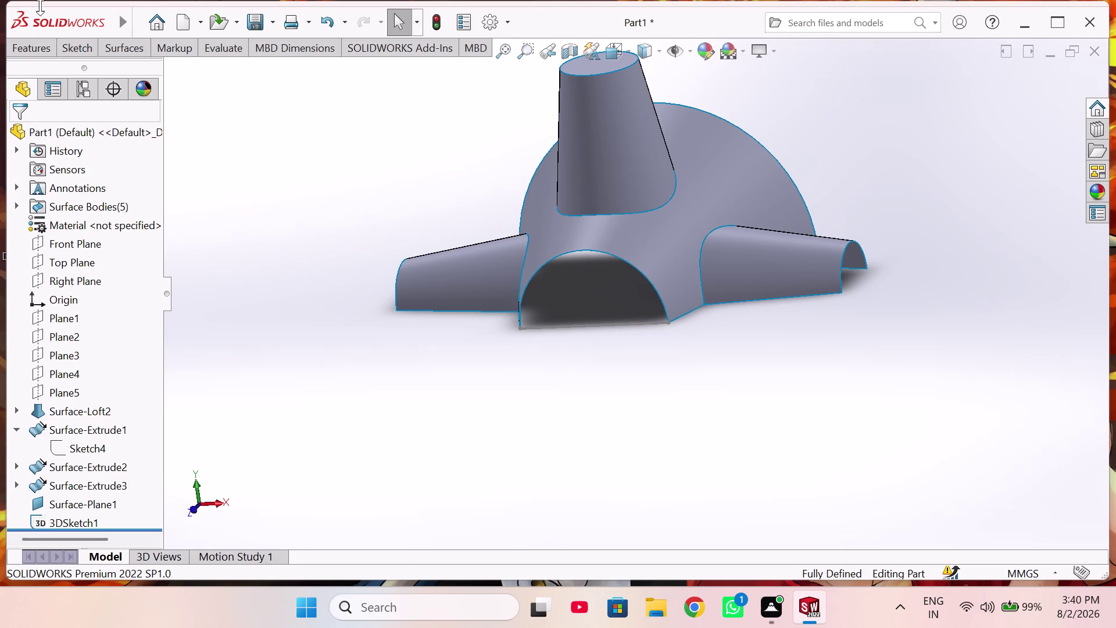
click(73, 49)
Select the closing 3D sketch, 3DSketch1, in the feature tree.
click(232, 224)
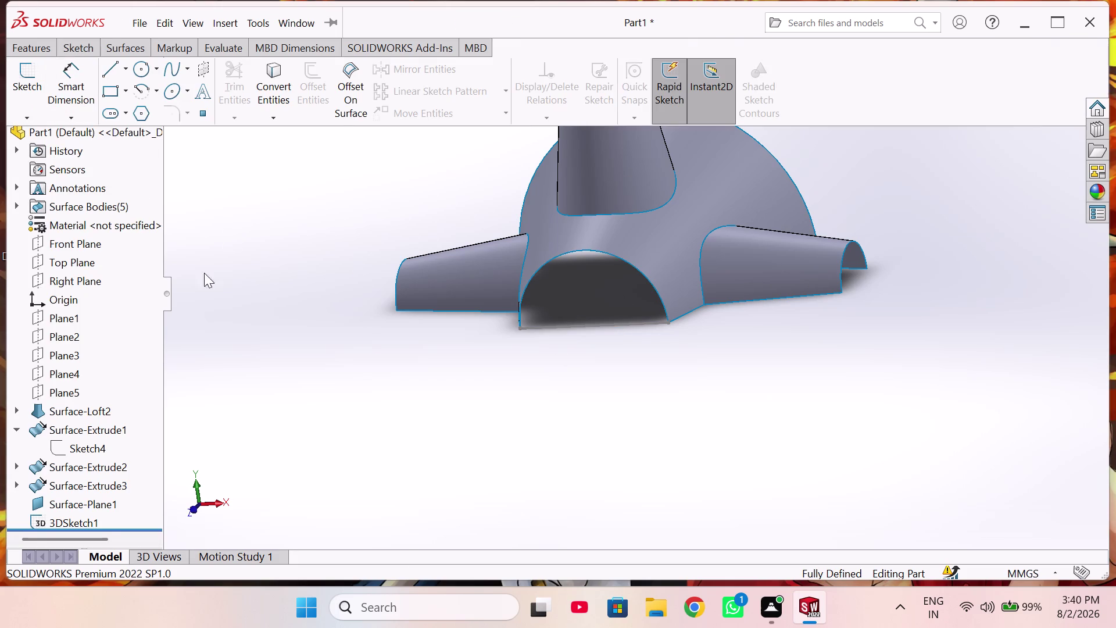
scroll(down, 3)
scroll(up, 3)
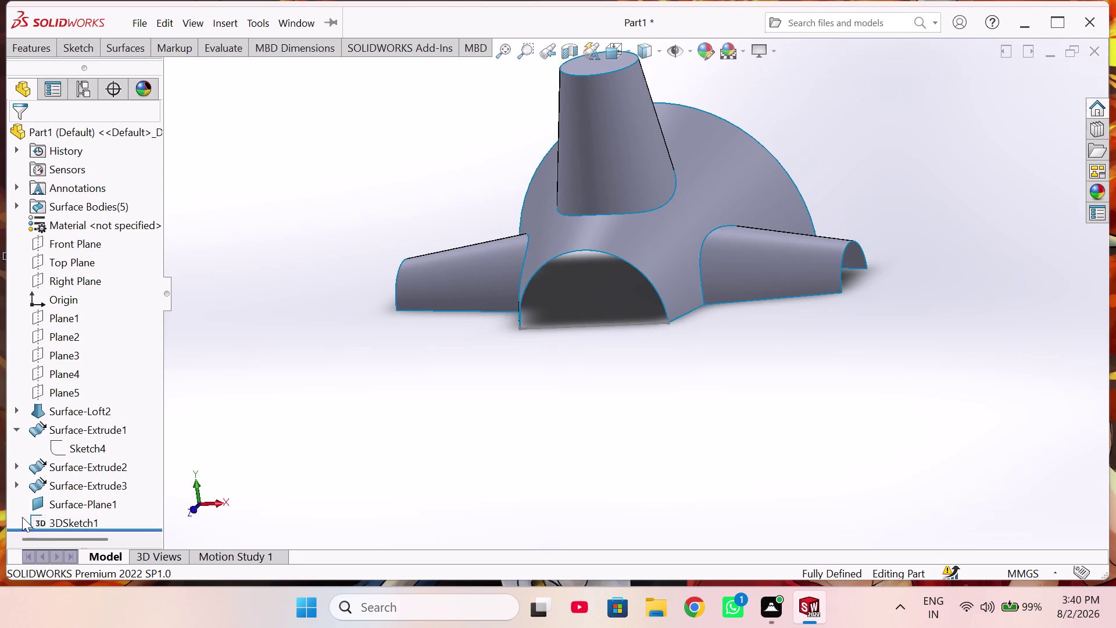
click(44, 518)
click(56, 466)
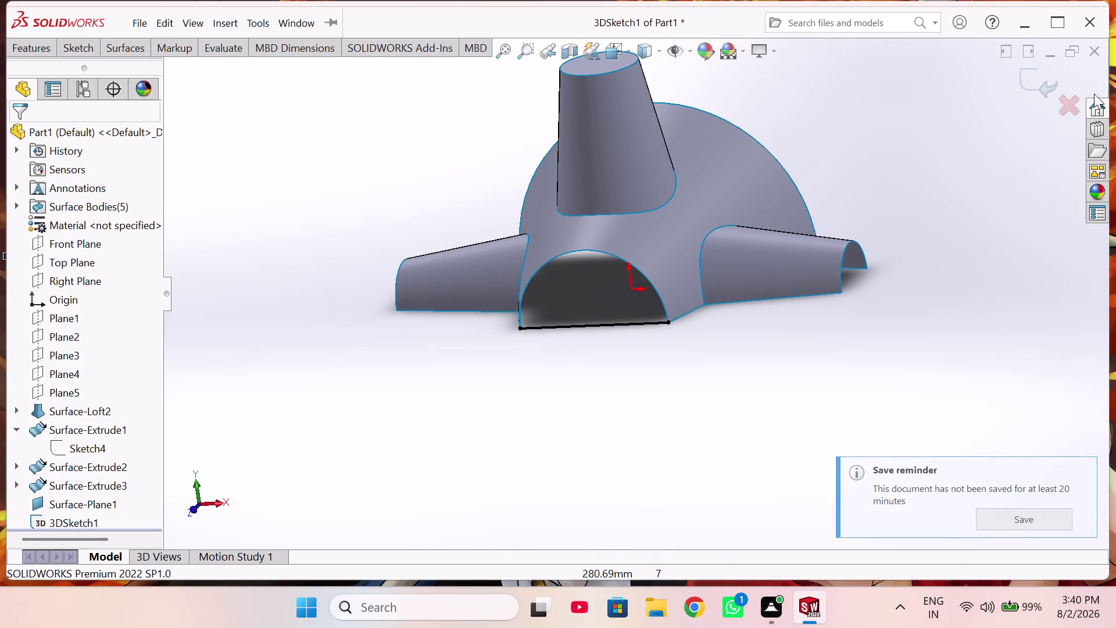
Exit 3DSketch1 and dismiss the save reminder.
click(67, 50)
click(27, 121)
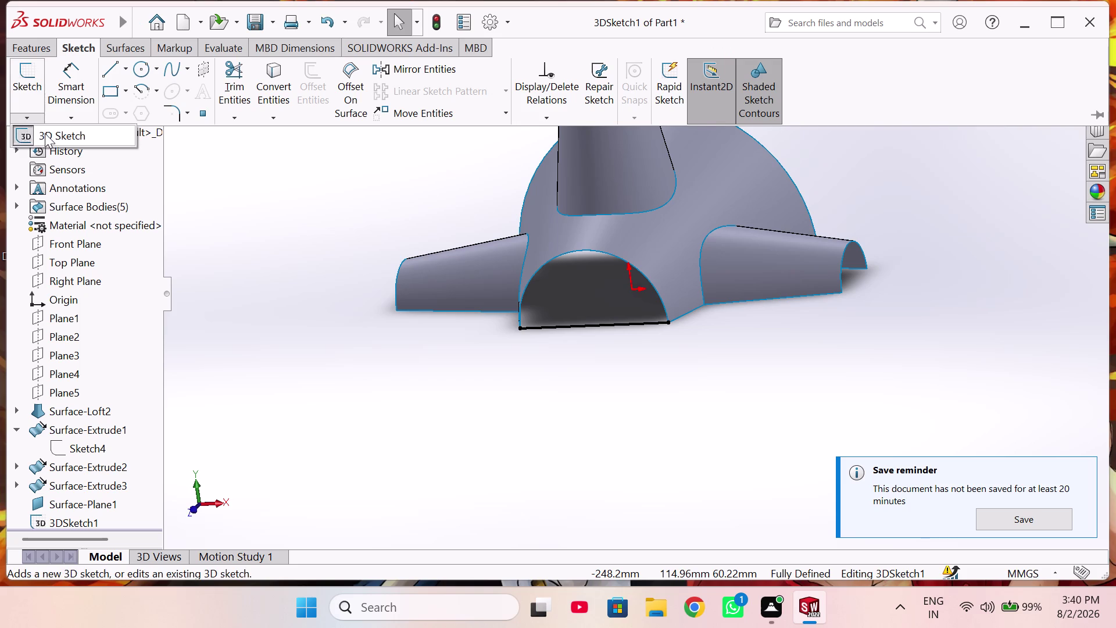
click(49, 135)
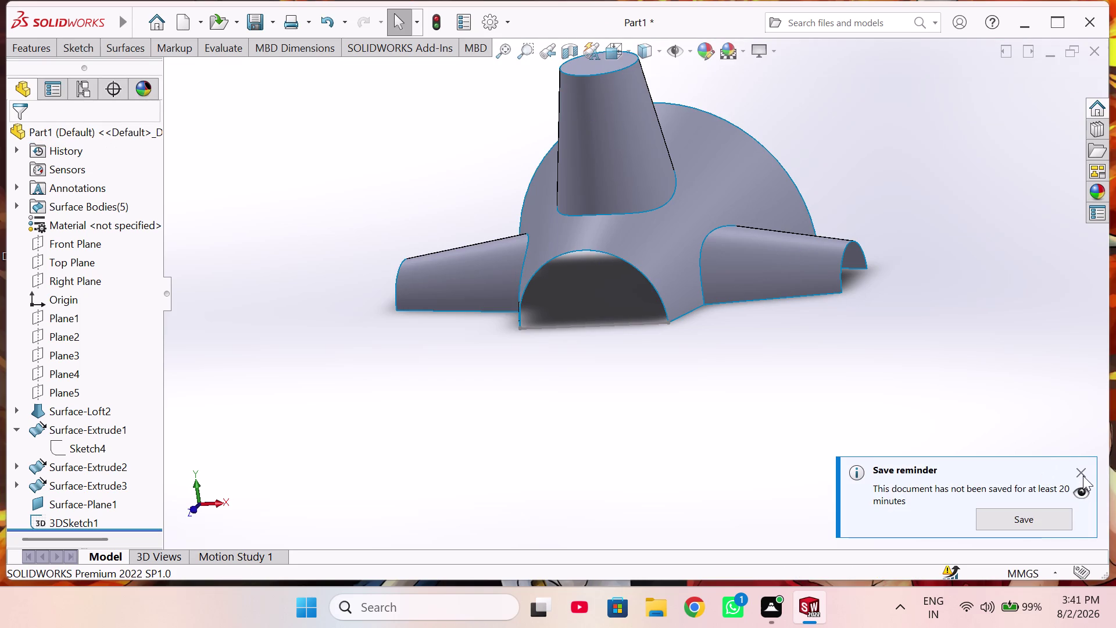
click(1083, 476)
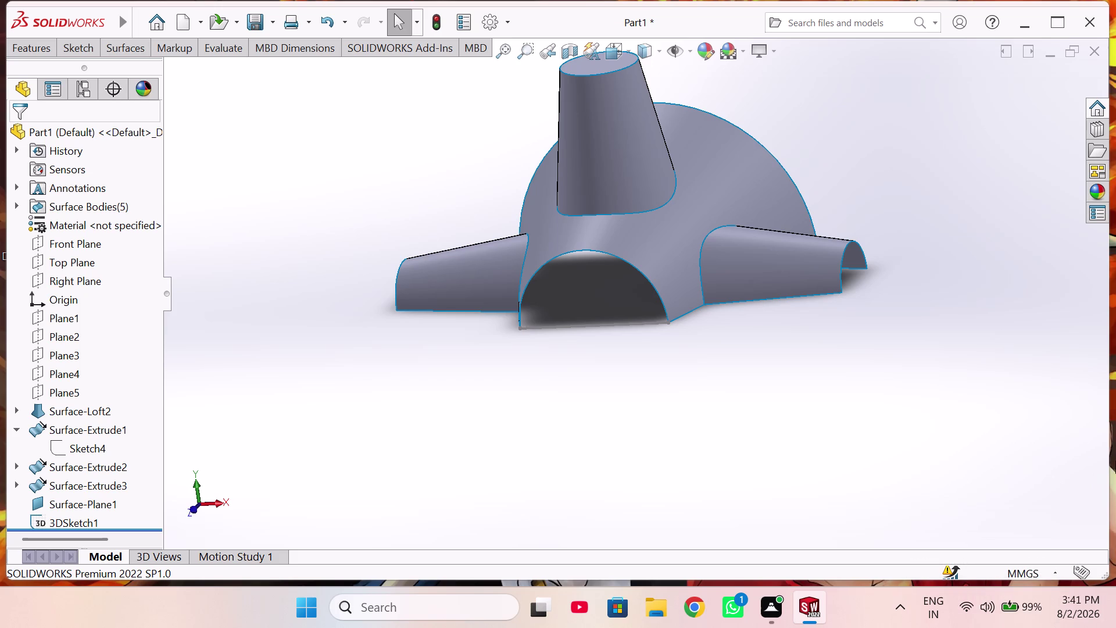
click(36, 55)
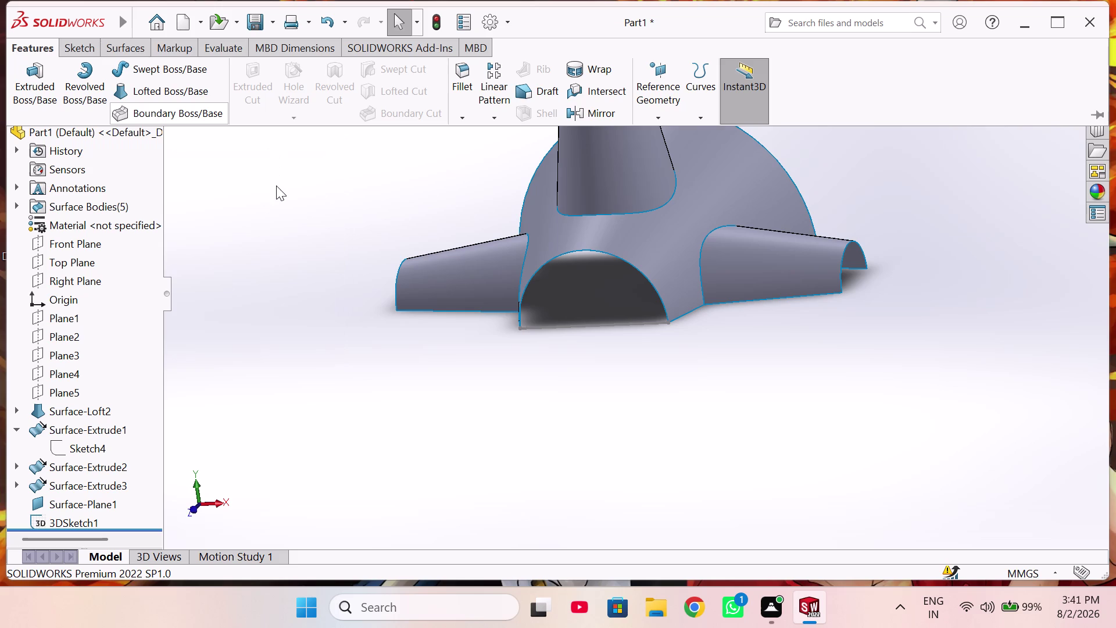
click(108, 47)
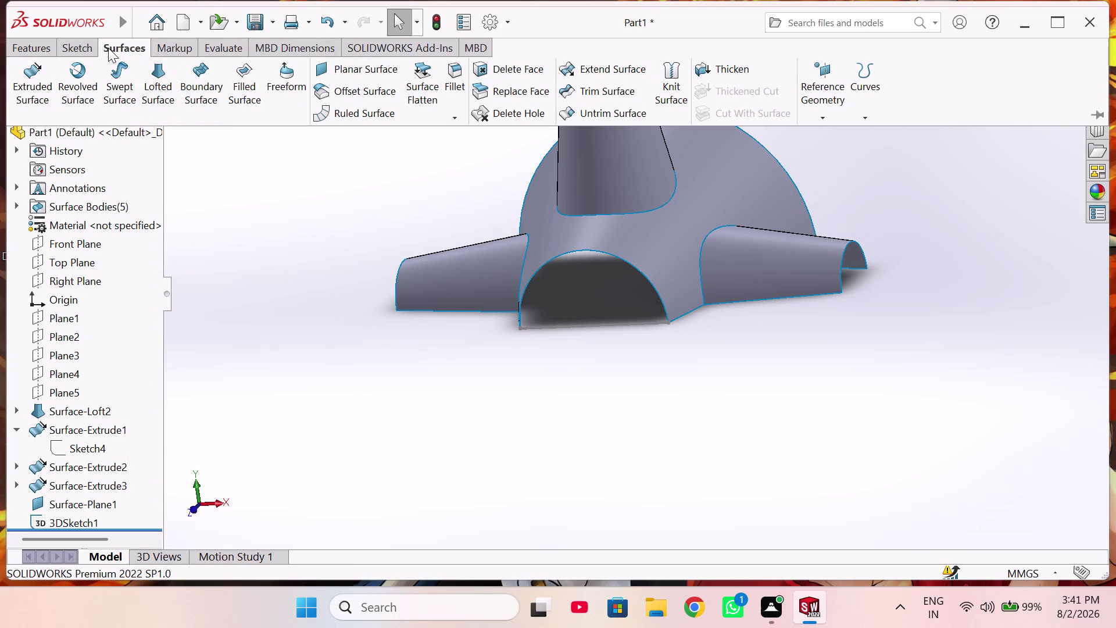
click(365, 67)
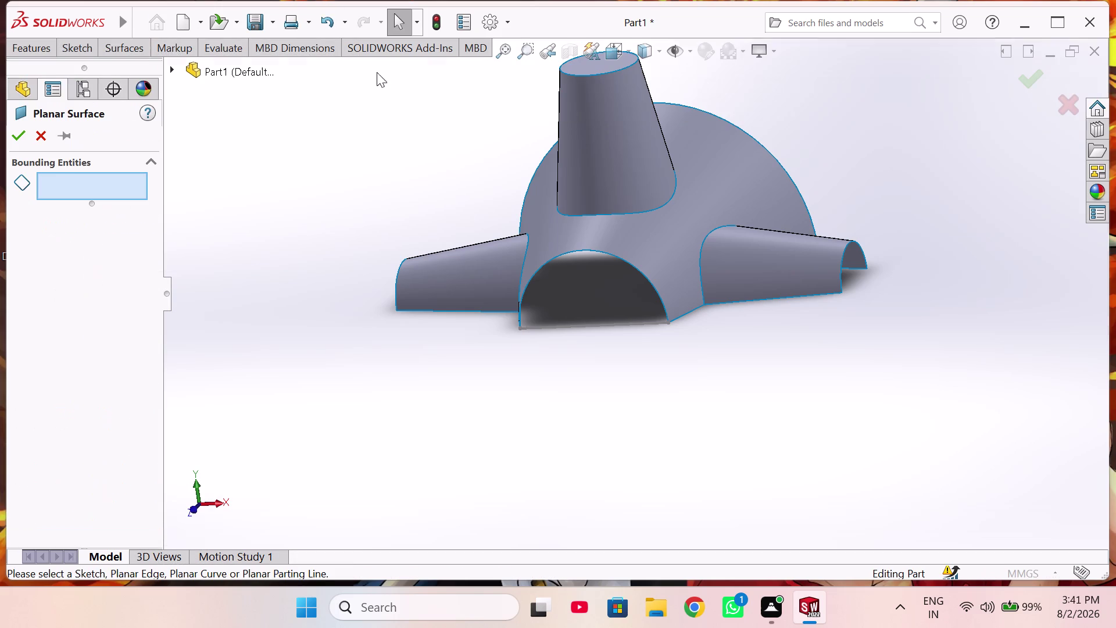
click(560, 327)
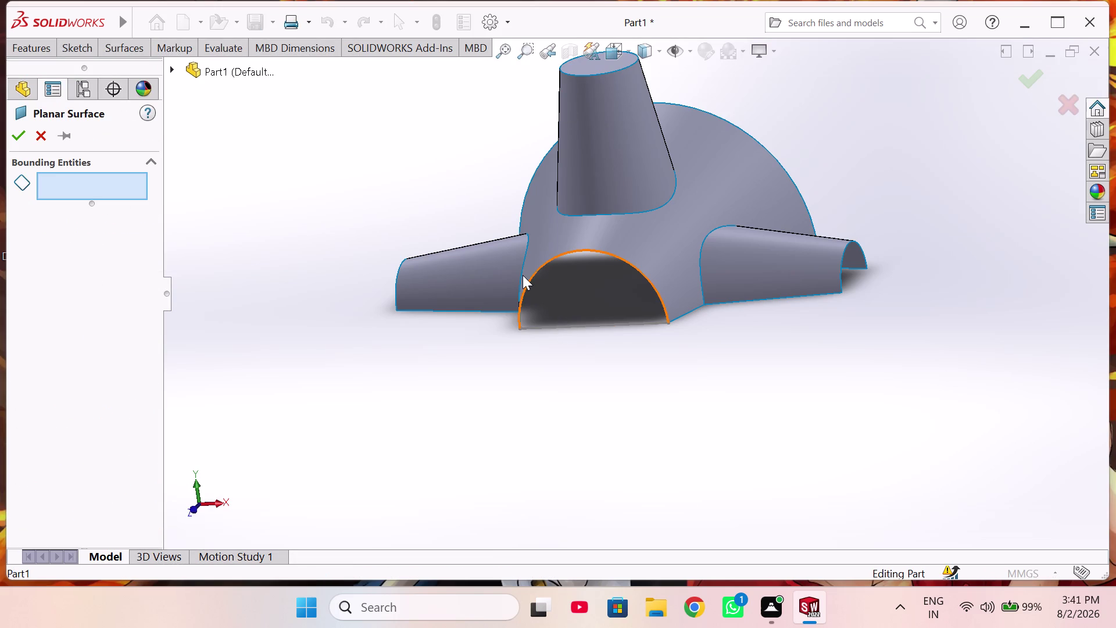
click(530, 283)
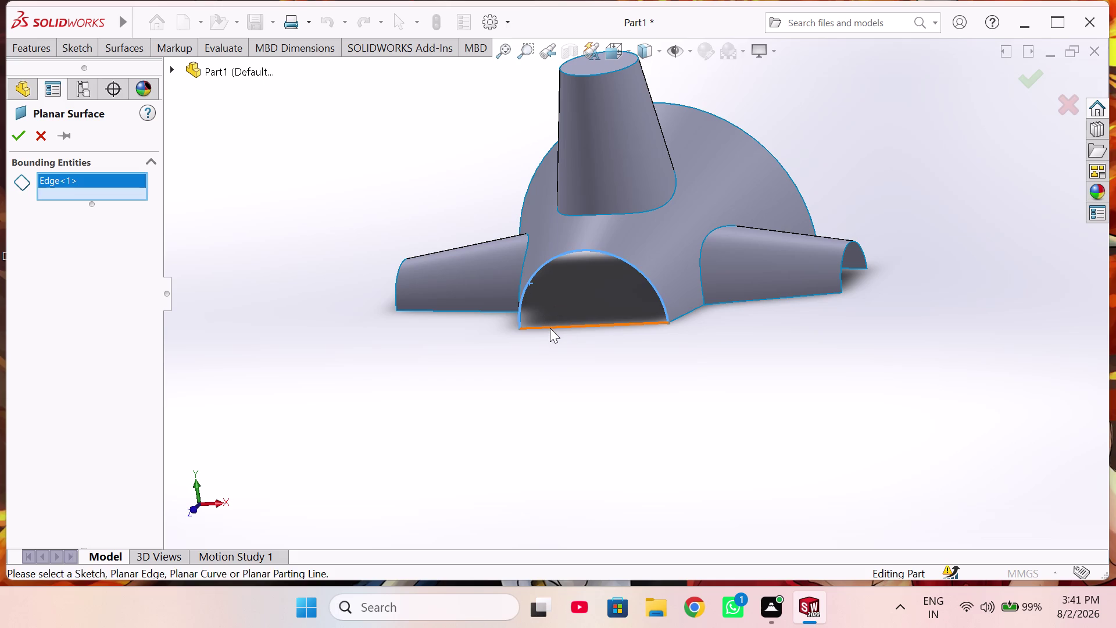
click(550, 328)
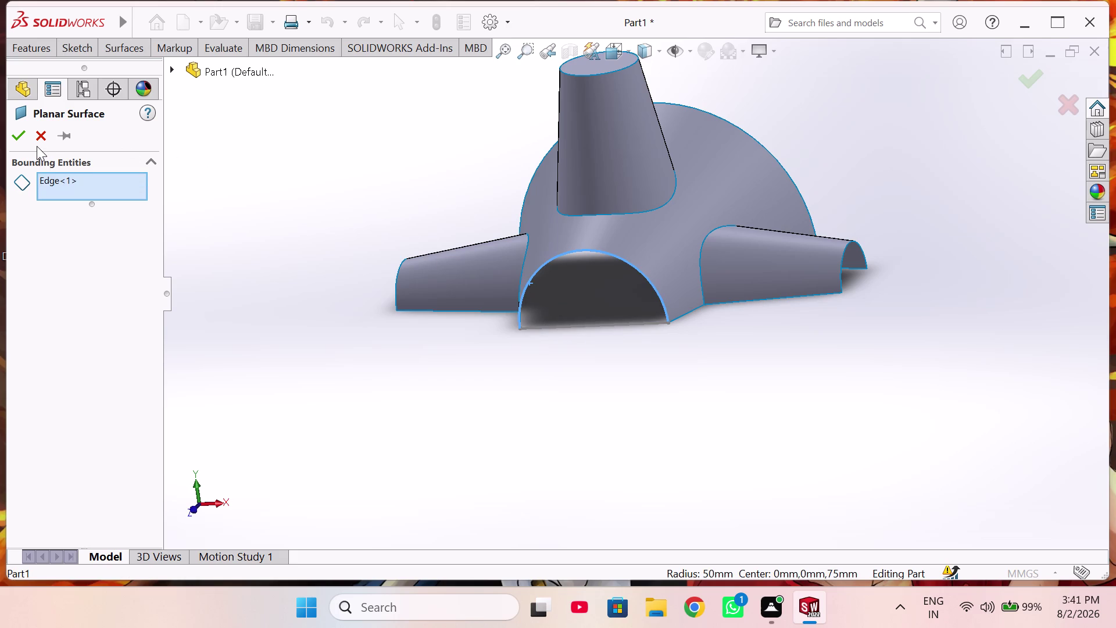
click(11, 138)
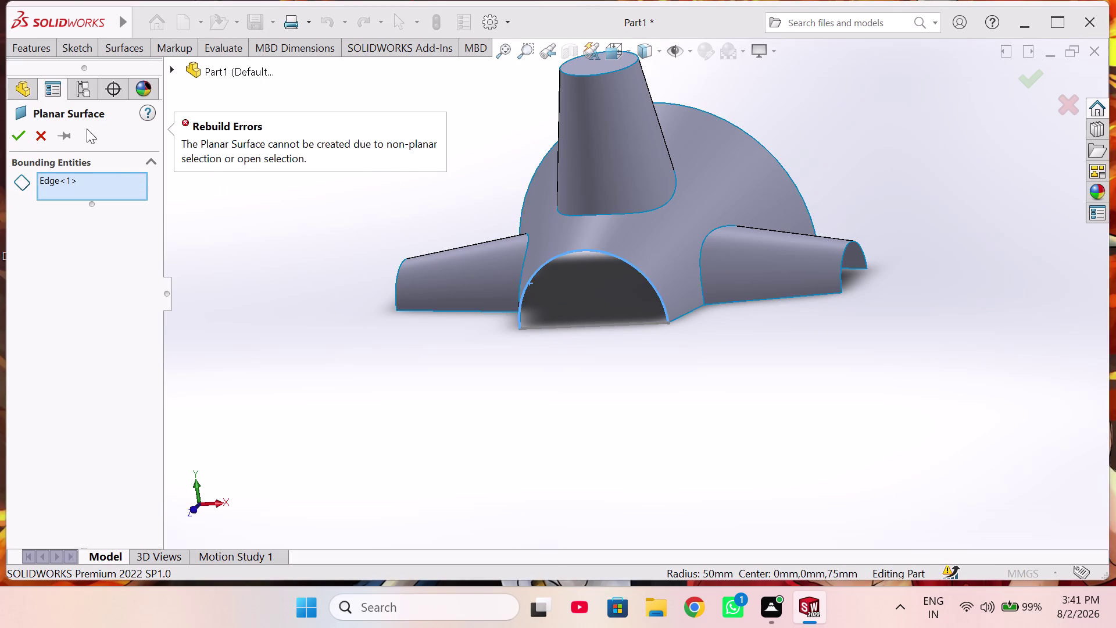
click(49, 142)
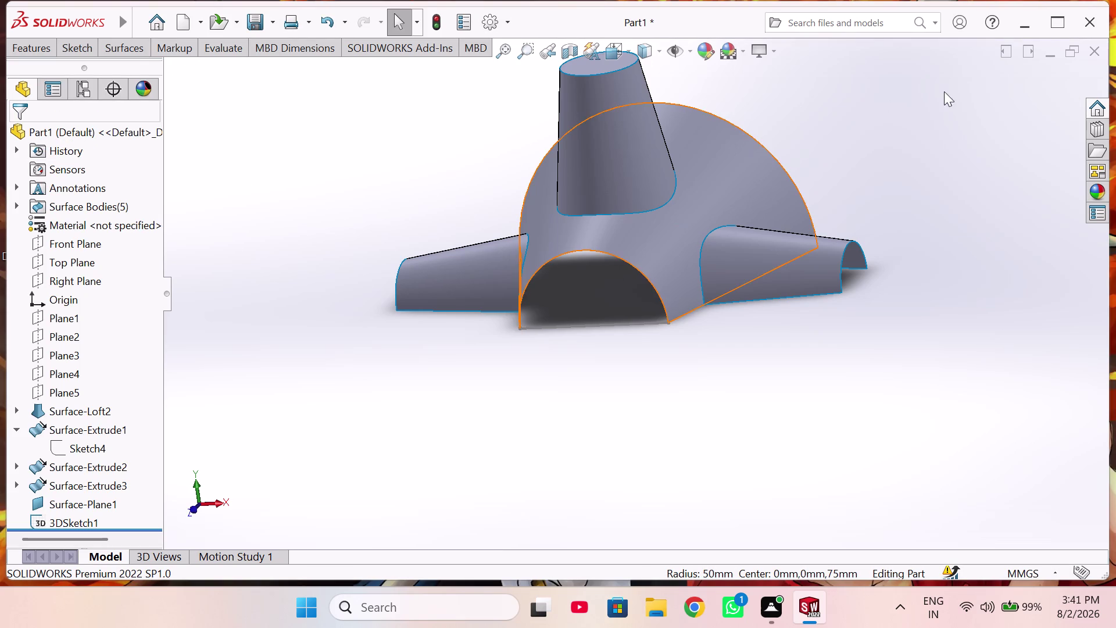
click(118, 41)
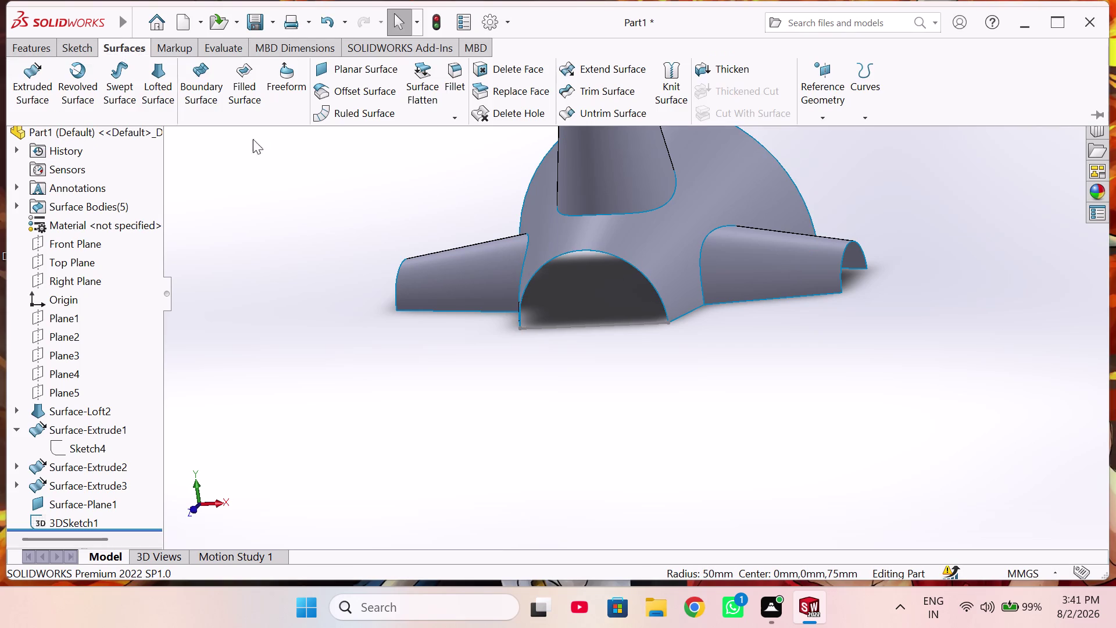
click(598, 115)
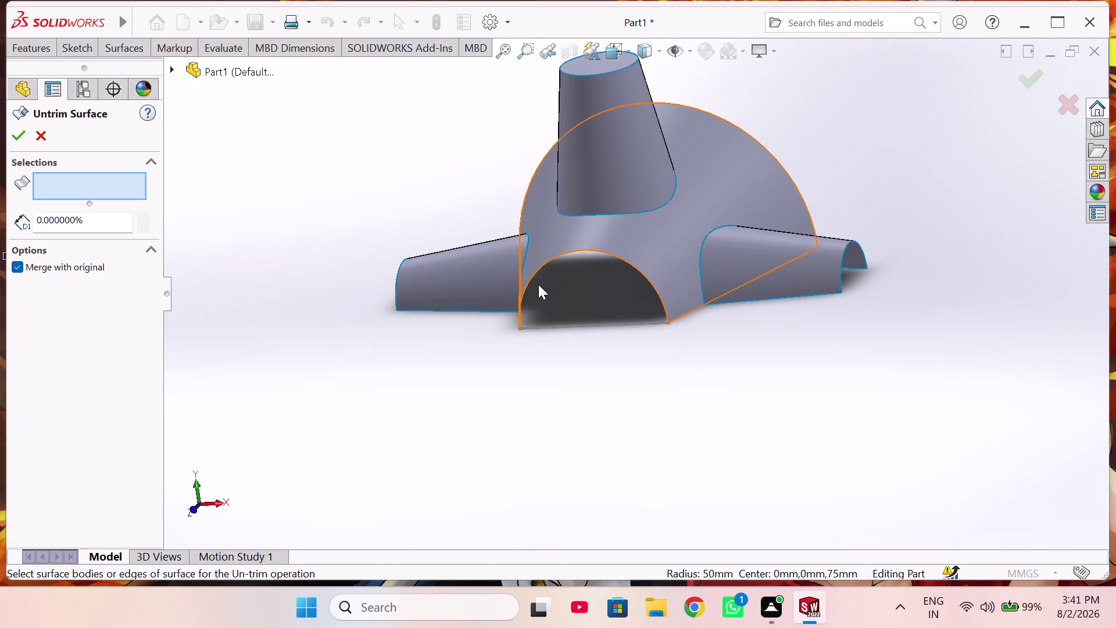
Untrim the edge beside the front arch with Connect endpoints enabled.
scroll(down, 3)
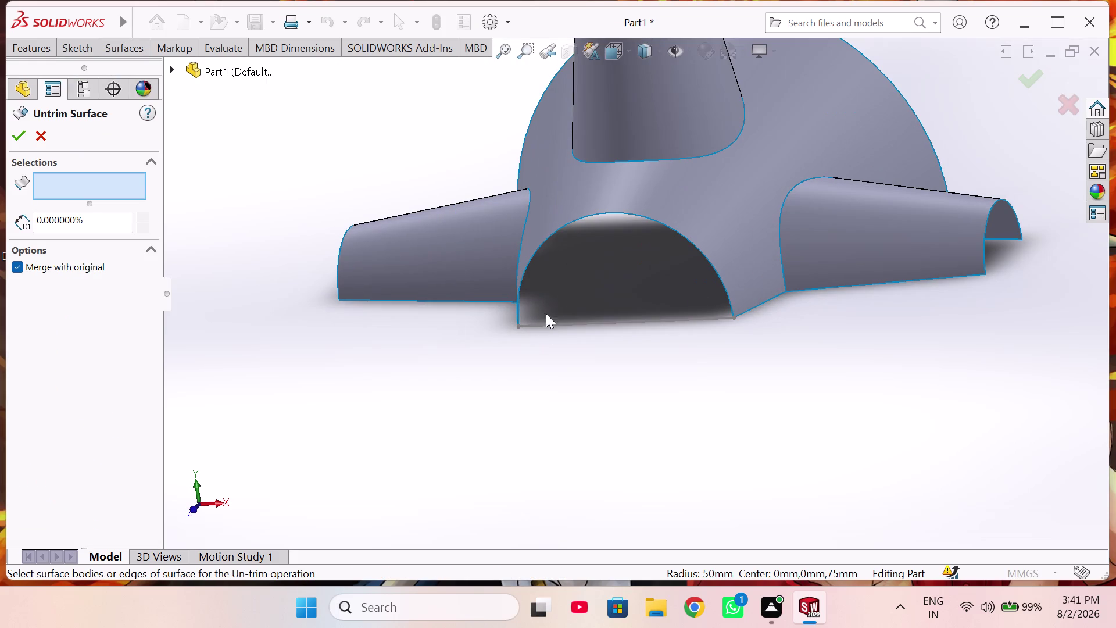
click(515, 303)
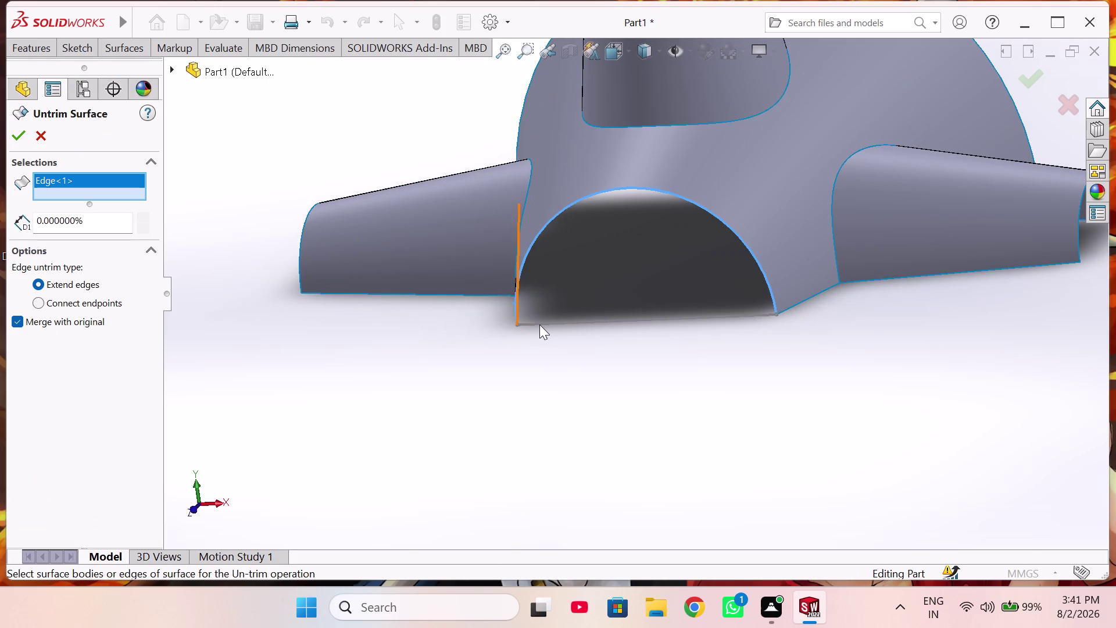
click(539, 322)
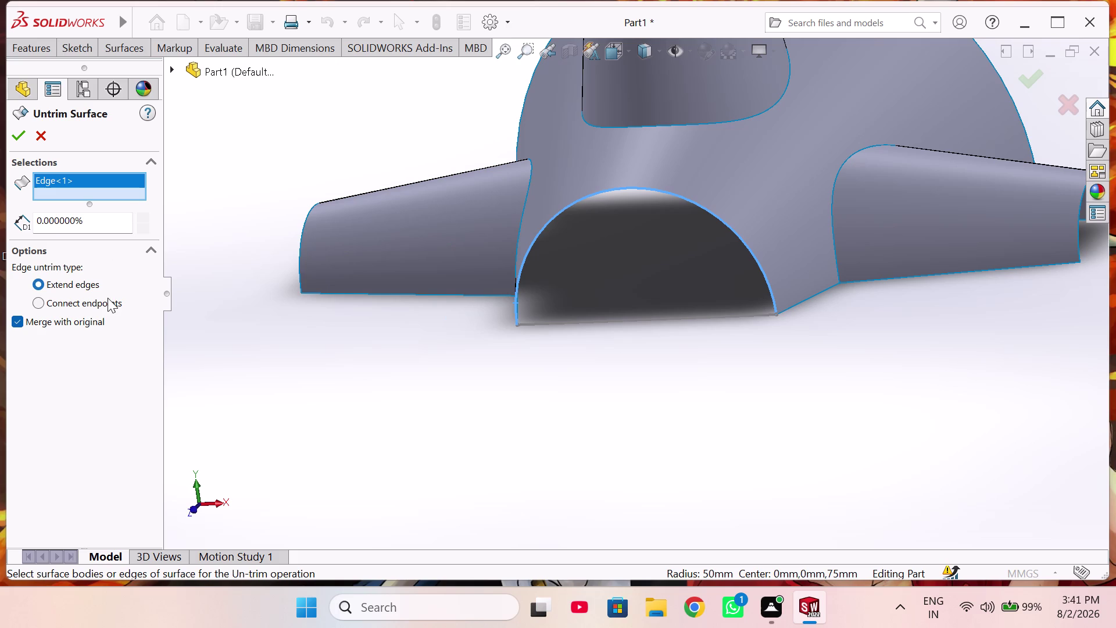
click(107, 303)
click(742, 310)
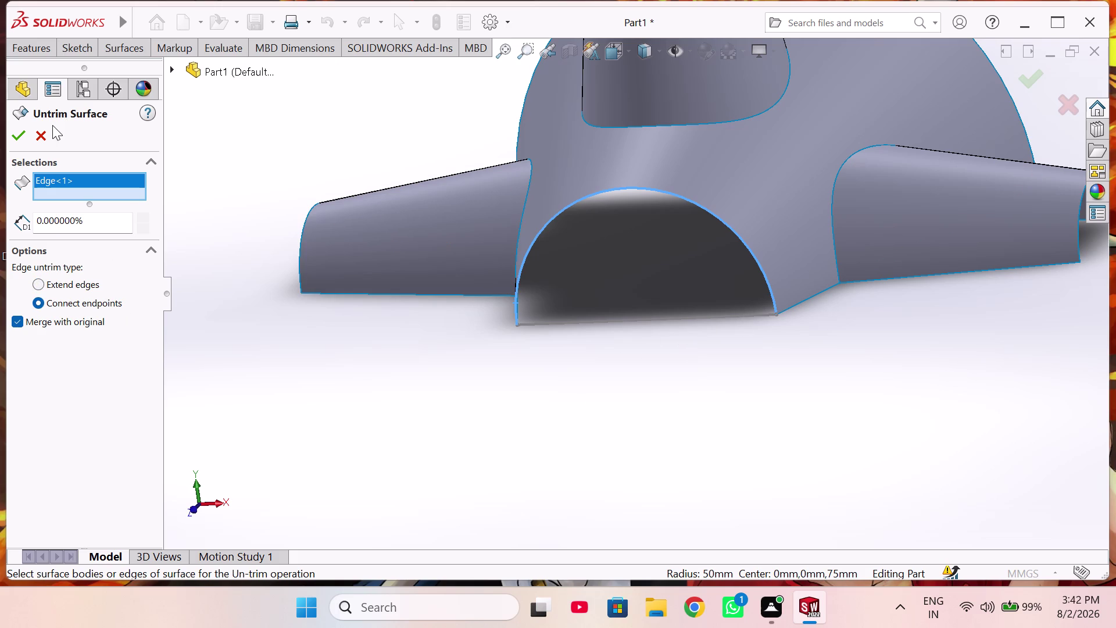
click(46, 132)
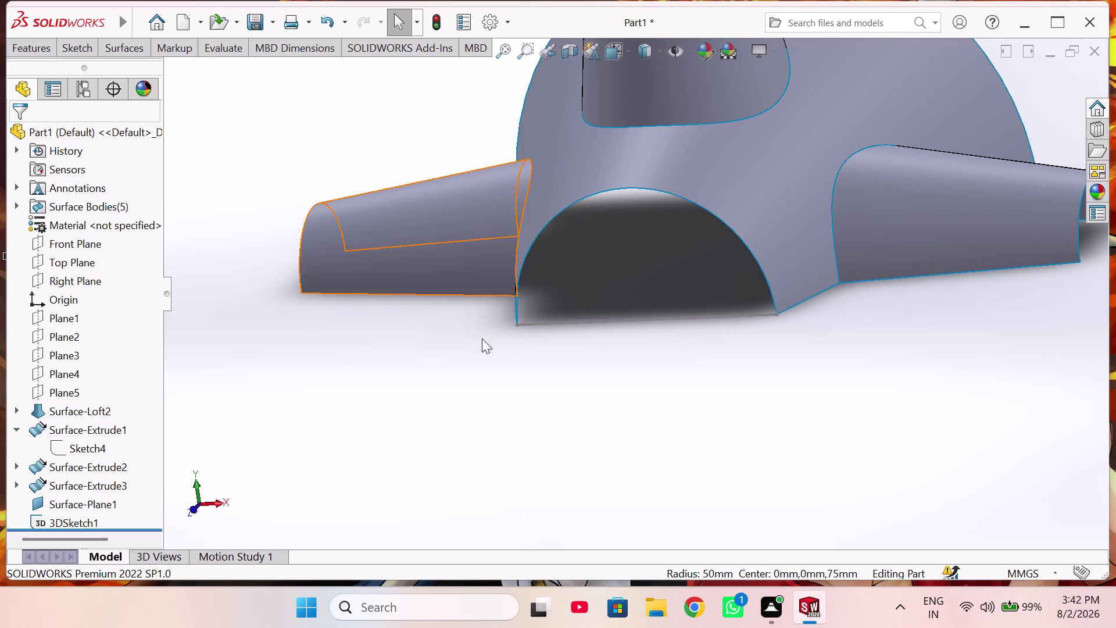
Clear the selection, check the Fillet/Chamfer dropdown, and return to the Surfaces commands.
click(421, 398)
scroll(up, 3)
scroll(down, 3)
scroll(down, 3)
scroll(up, 3)
scroll(down, 3)
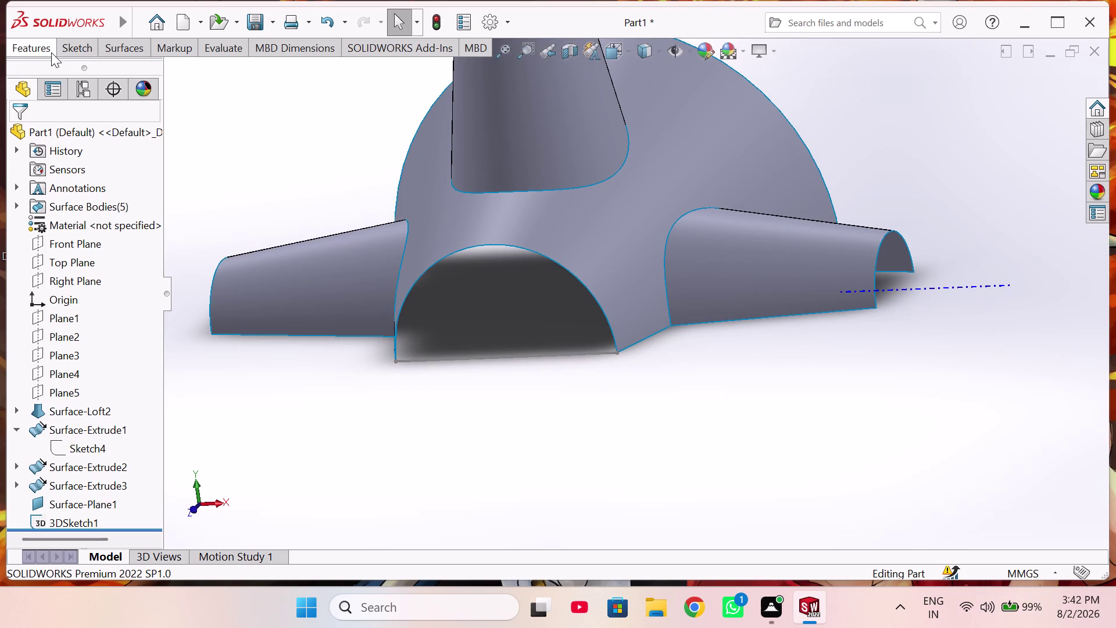
click(130, 48)
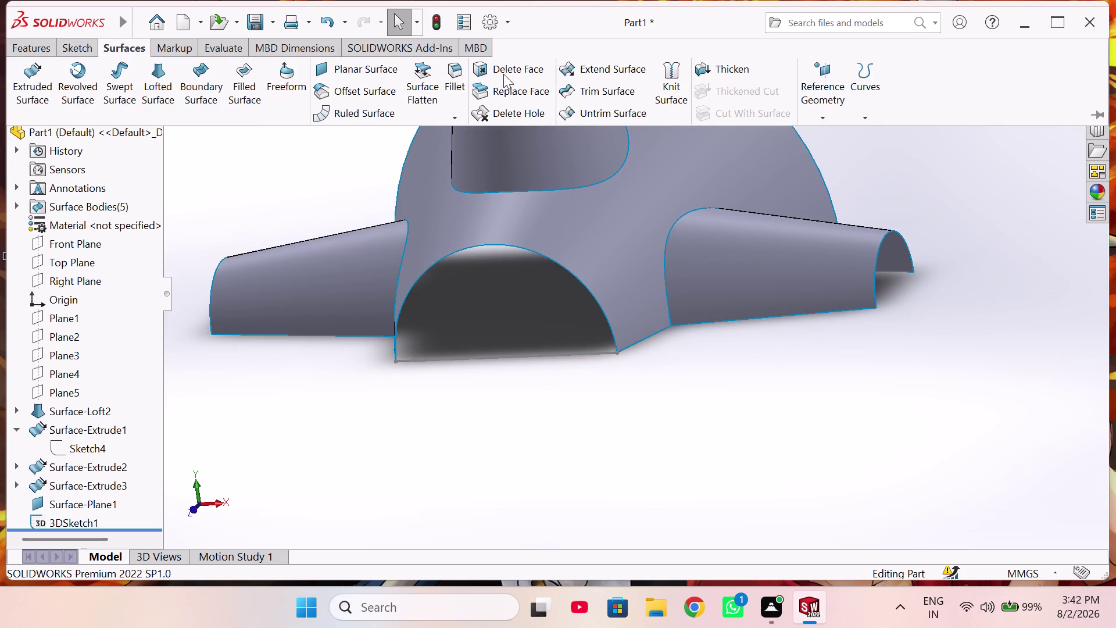
click(458, 115)
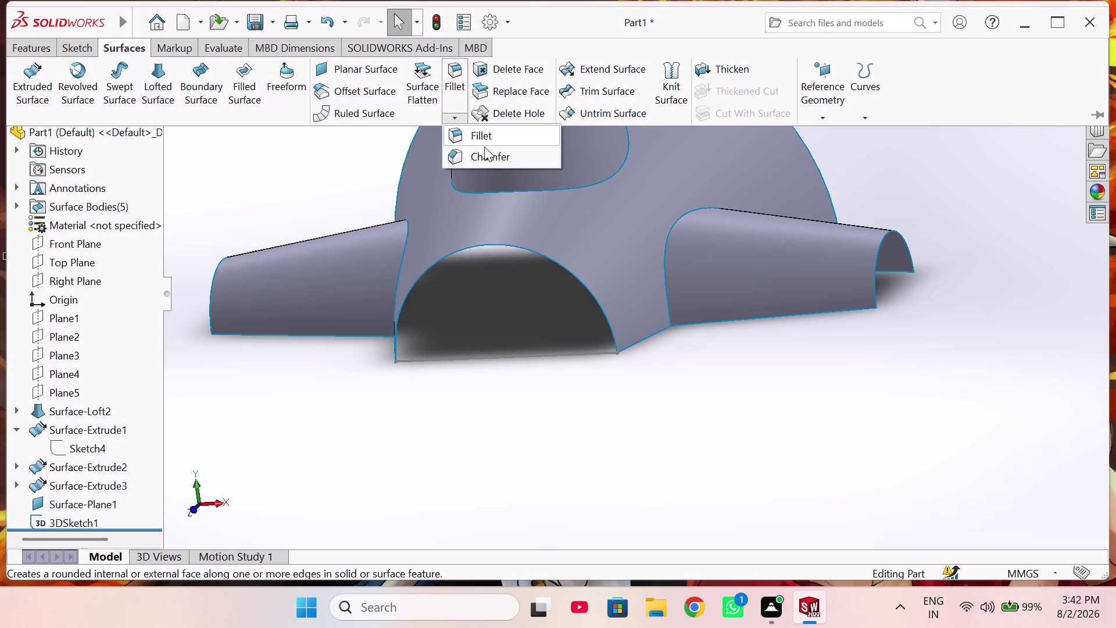
click(343, 168)
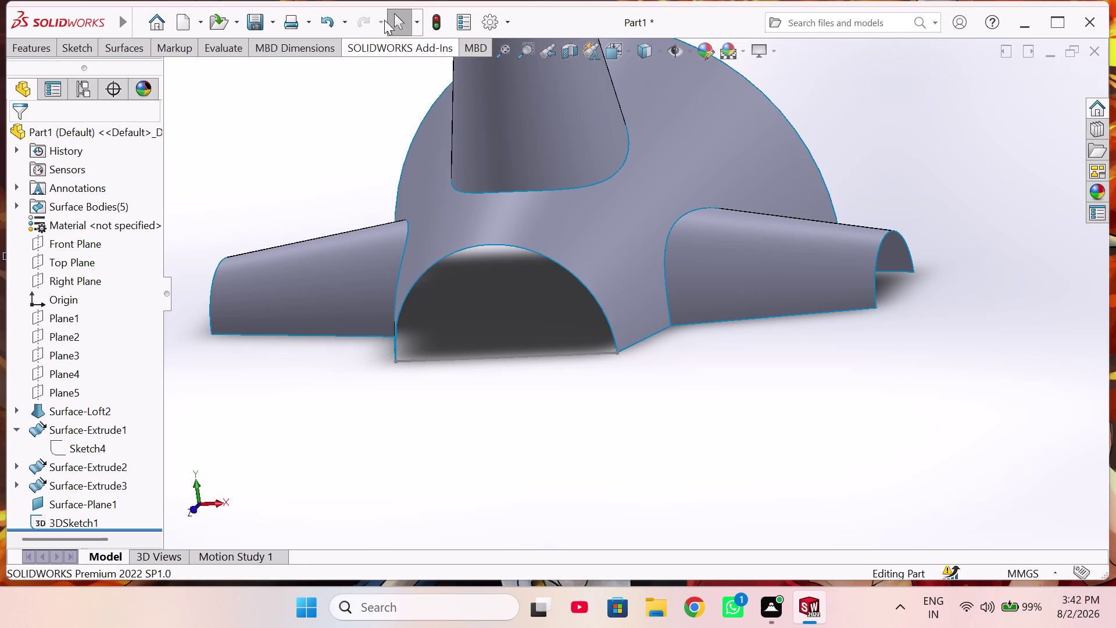
click(118, 51)
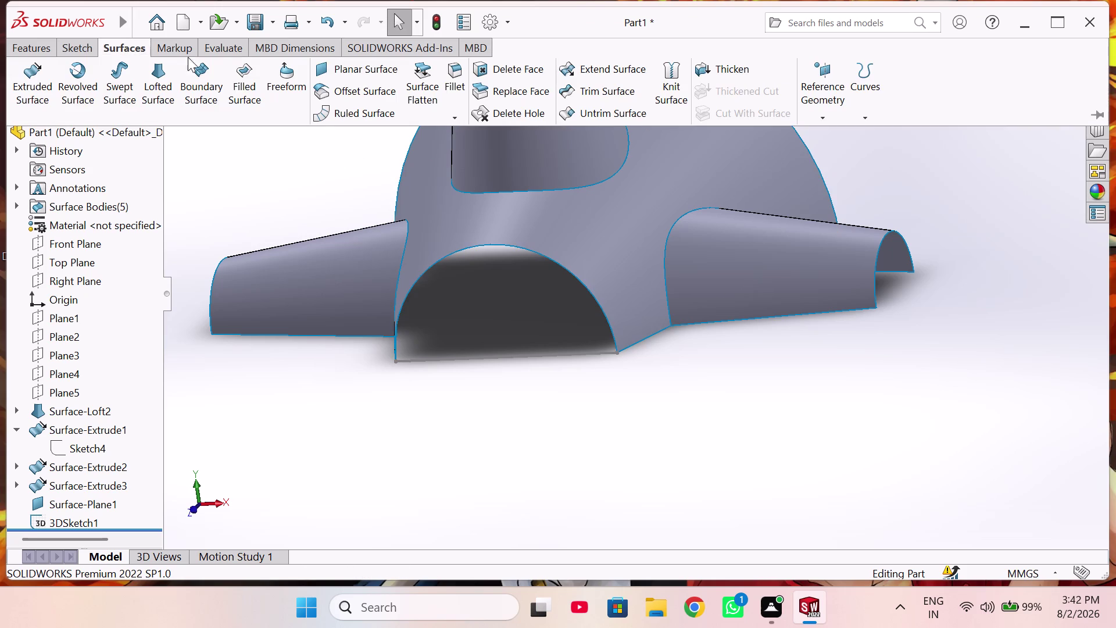